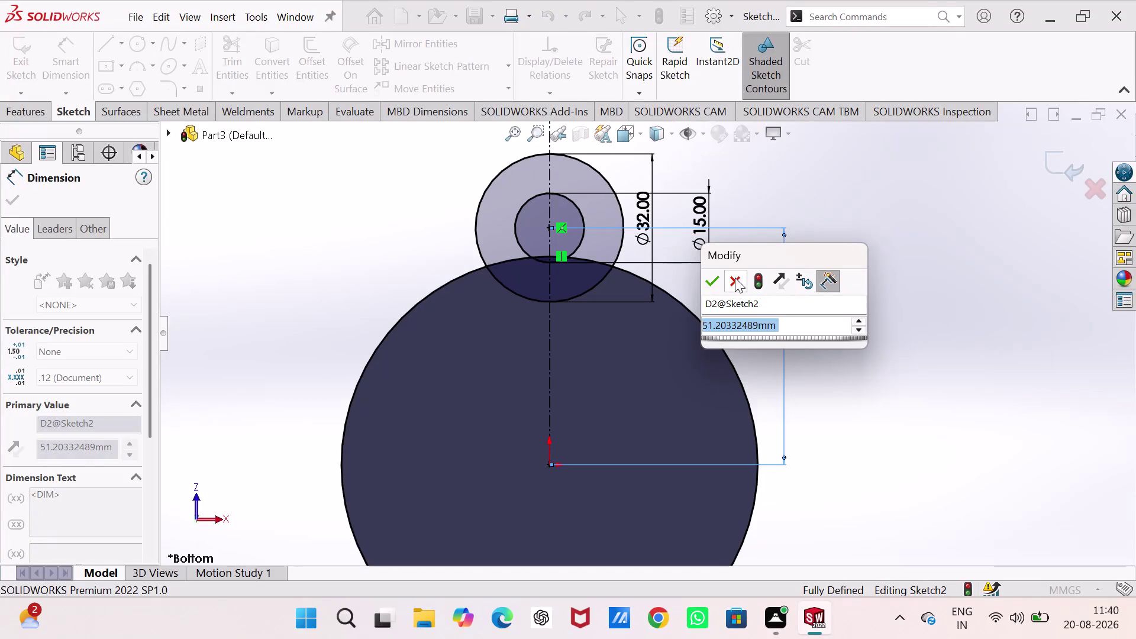
Dismiss the value prompt and delete the 51.20 mm centre-to-origin dimension.
click(735, 277)
click(782, 364)
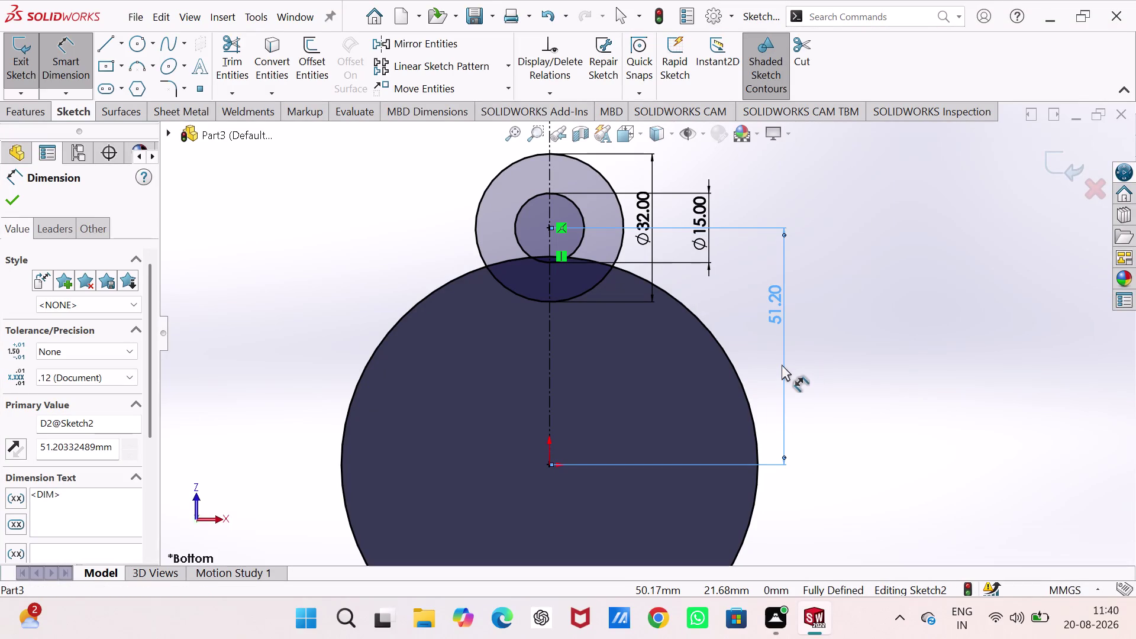
key(Delete)
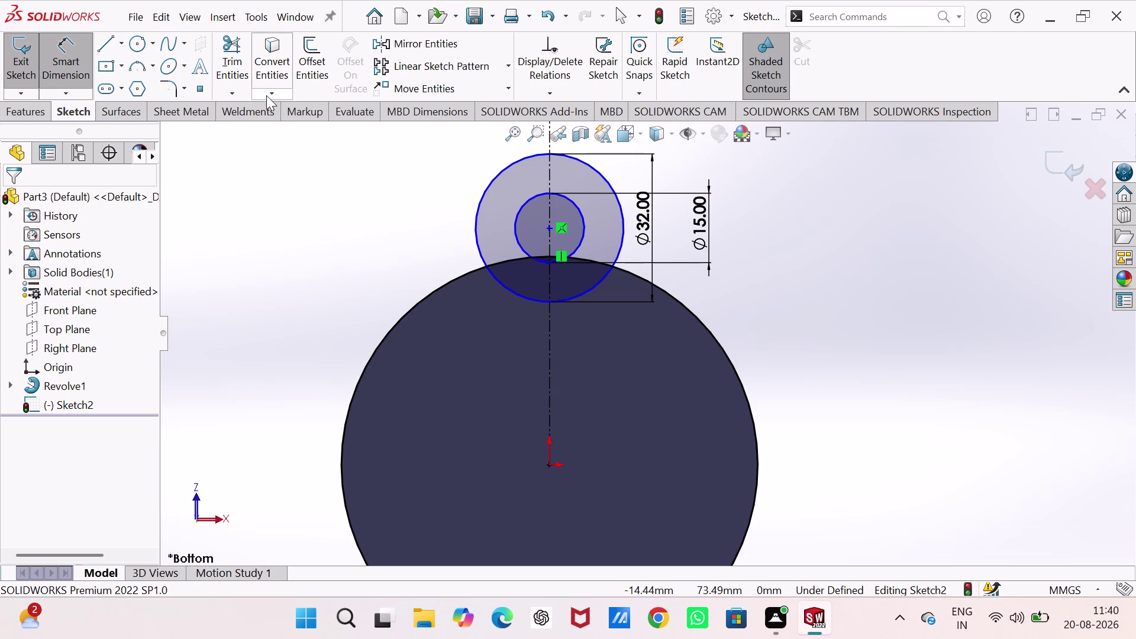
click(130, 41)
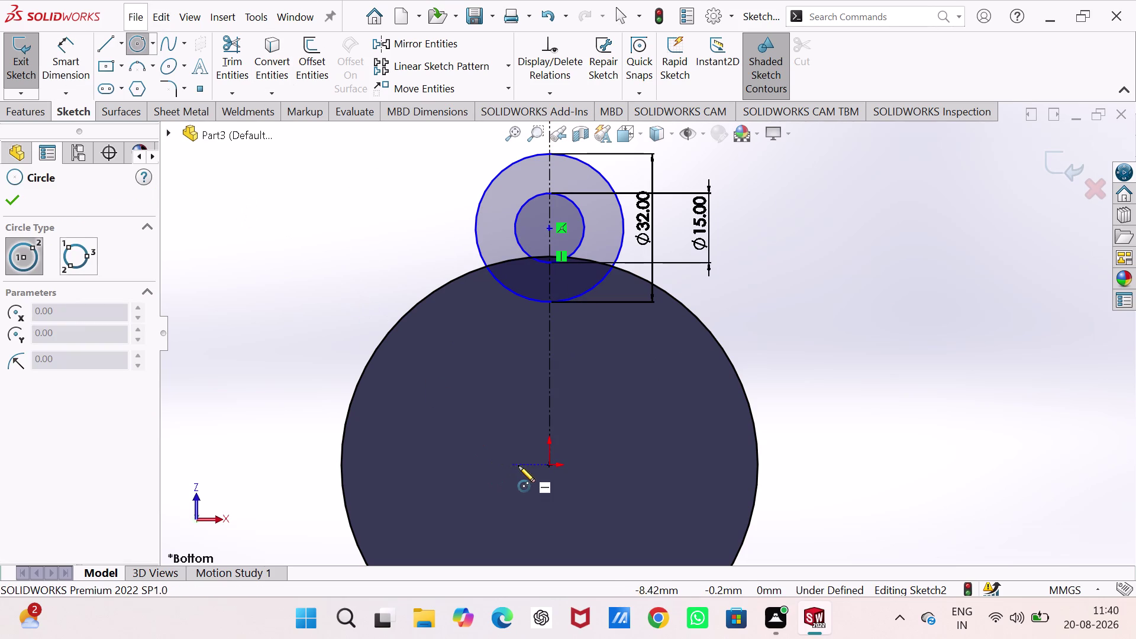
Draw a circle centred on the origin and dimension its diameter to 140.1 mm.
click(549, 464)
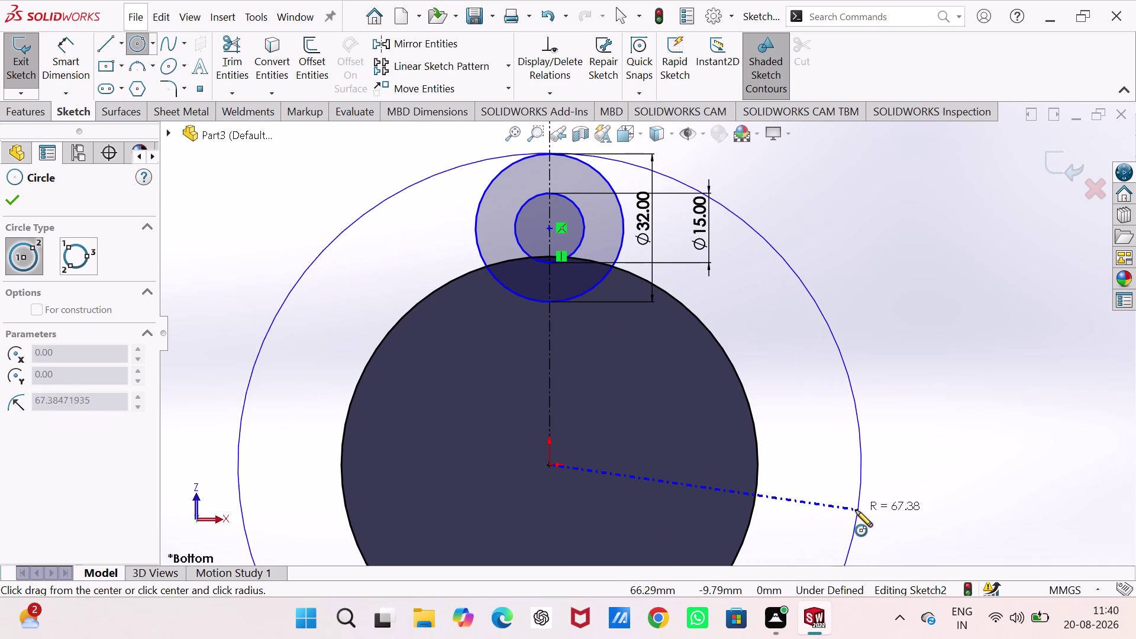
click(834, 489)
right_drag(875, 487, 867, 375)
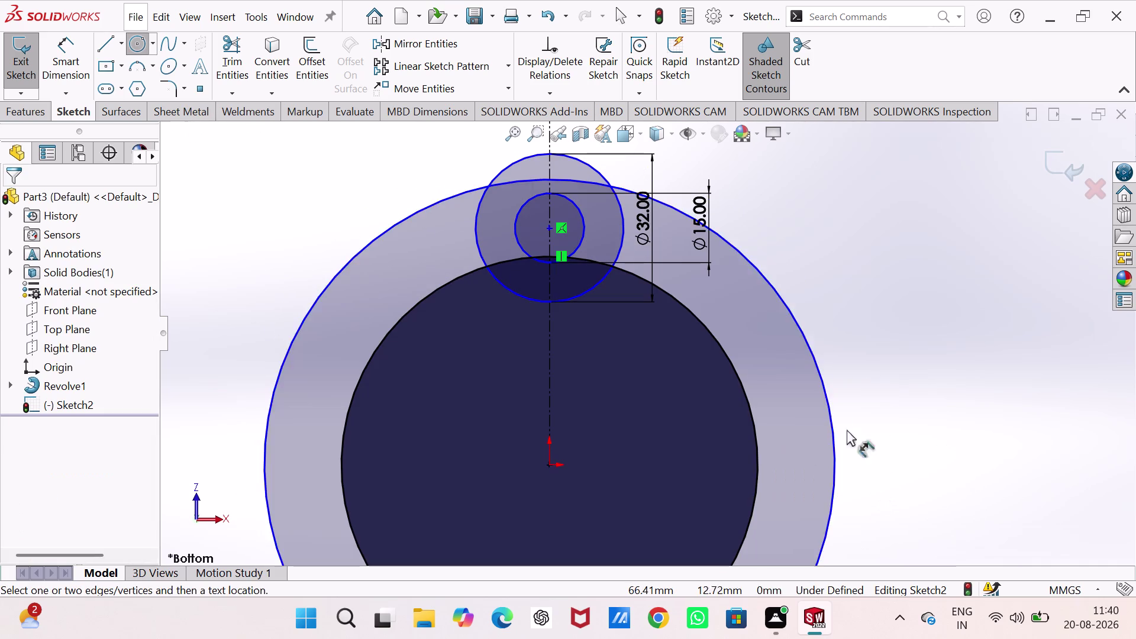
drag(836, 438, 841, 432)
click(895, 323)
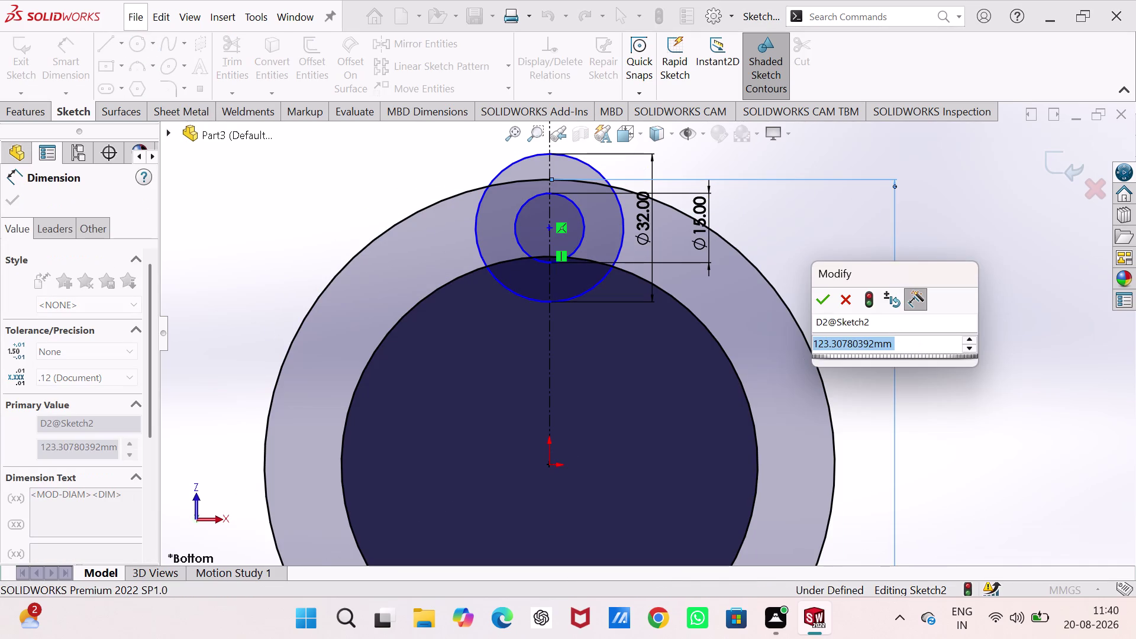
text(140)
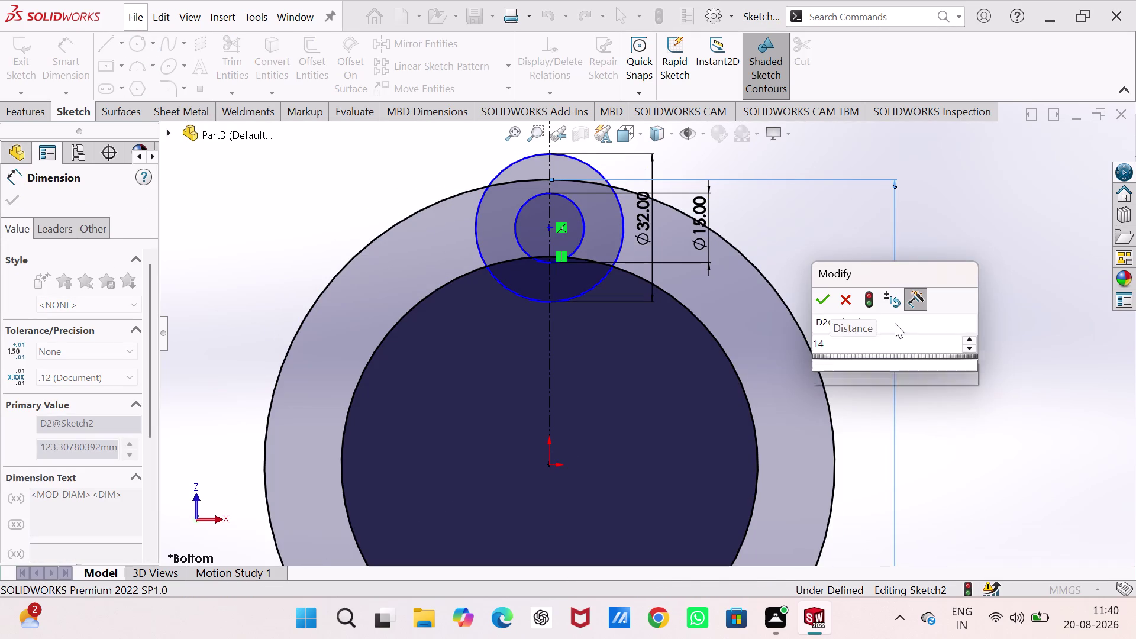
text(.1)
key(Return)
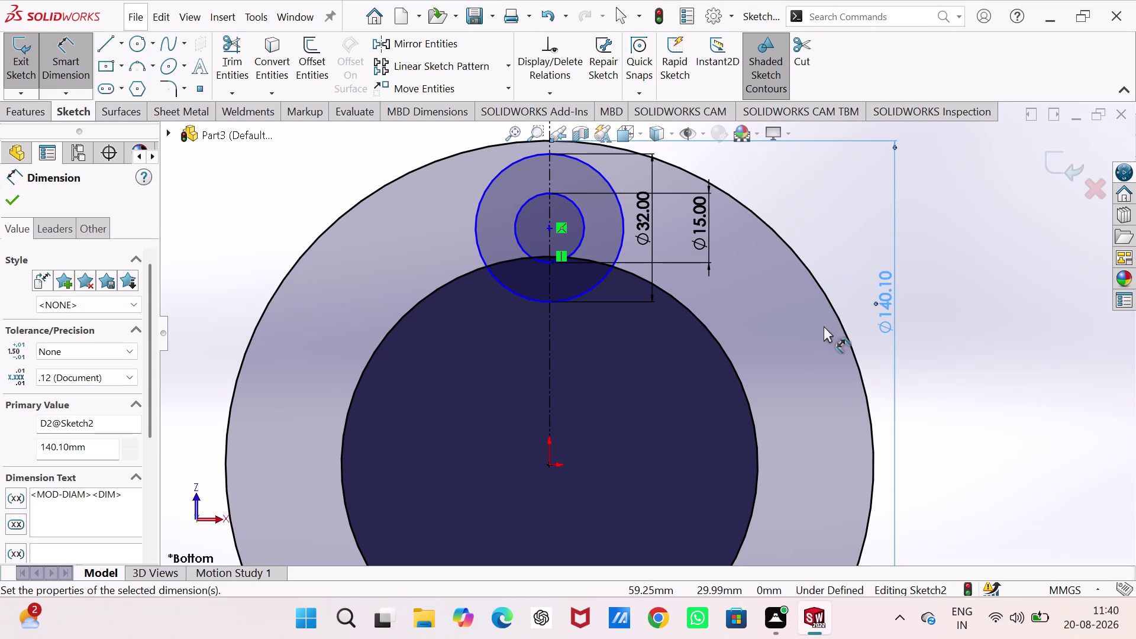
scroll(up, 3)
scroll(down, 3)
scroll(up, 3)
scroll(down, 3)
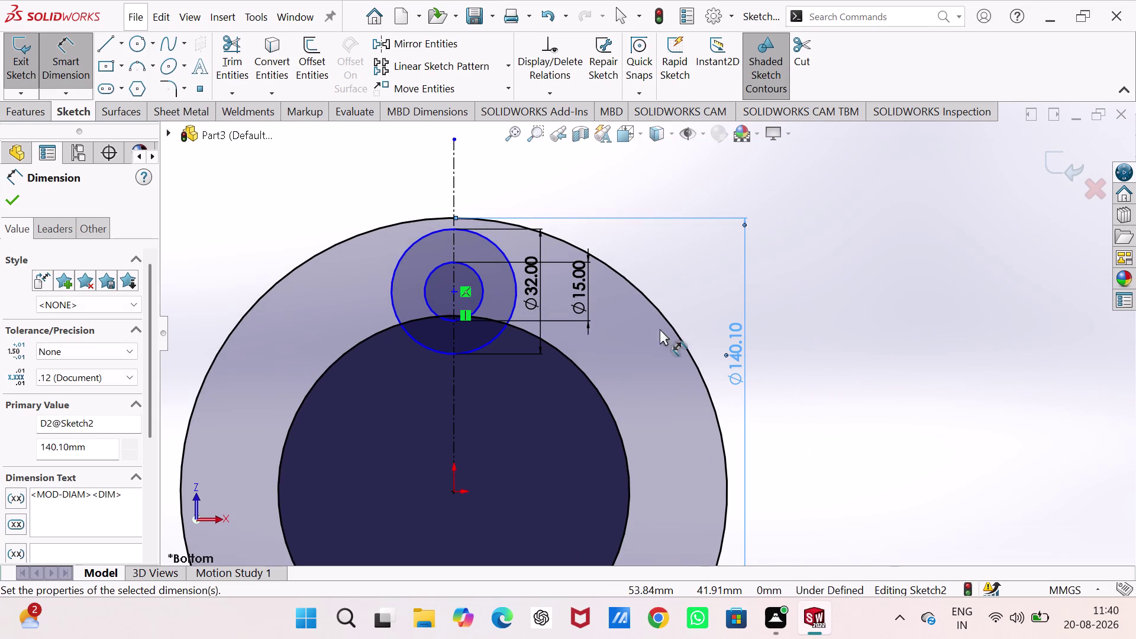
key(Escape)
key(Escape)
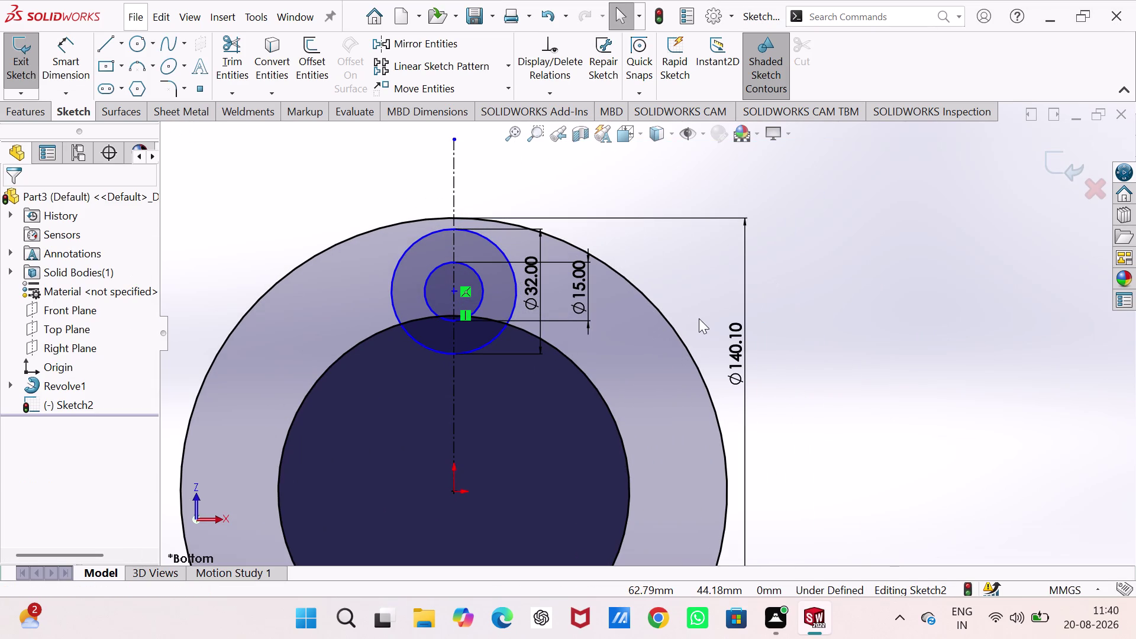
Make the large circle coincident with the small circles' centre point.
click(453, 290)
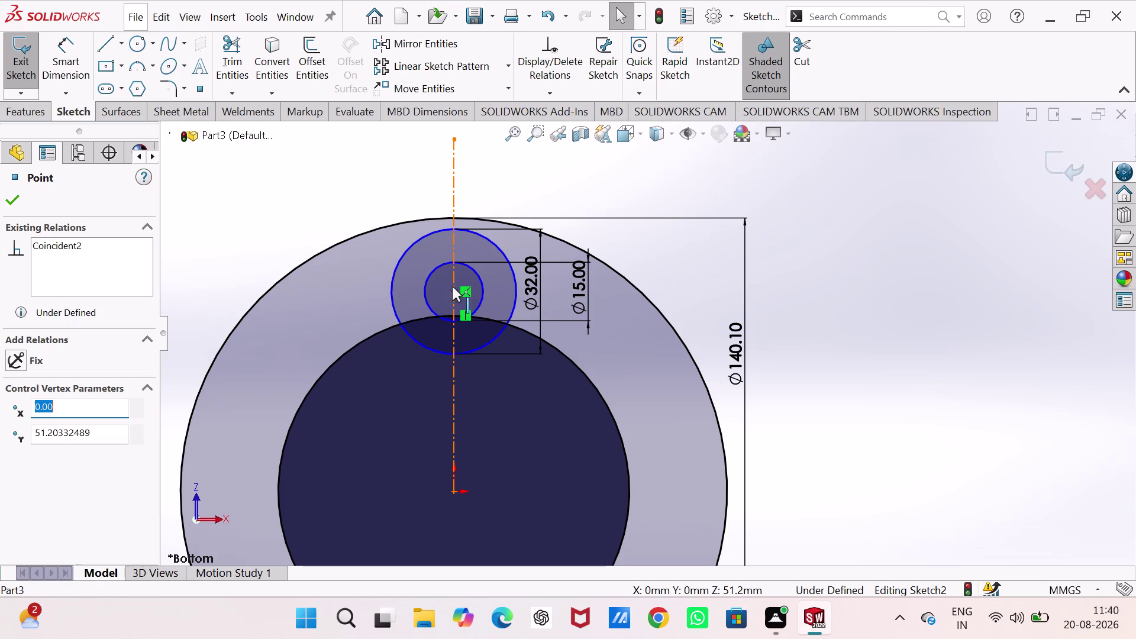
click(453, 216)
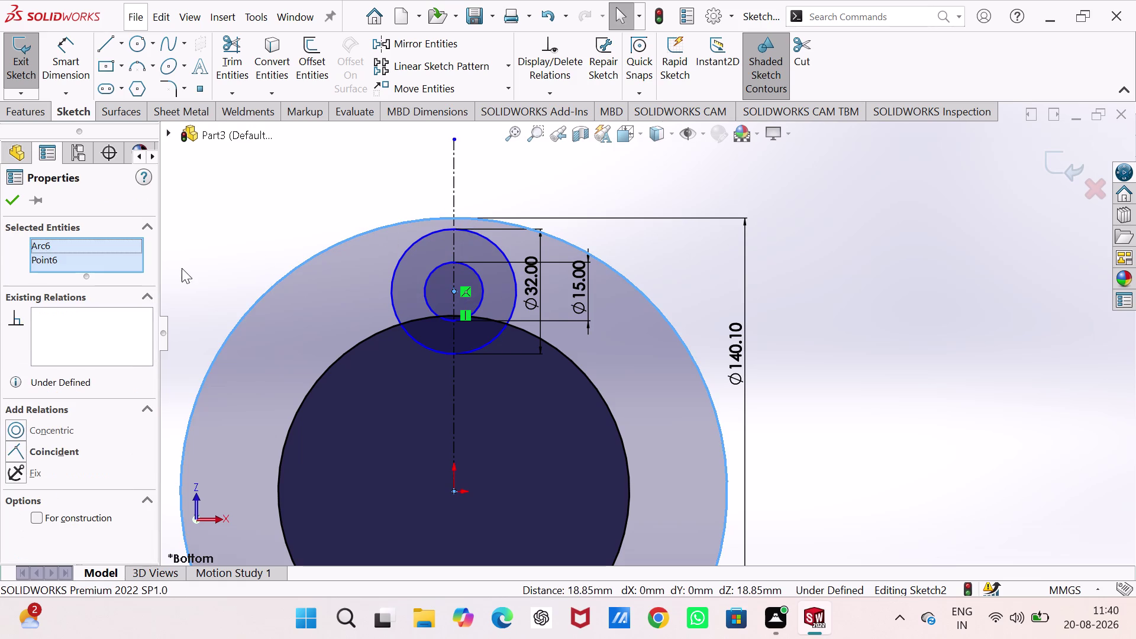
click(19, 446)
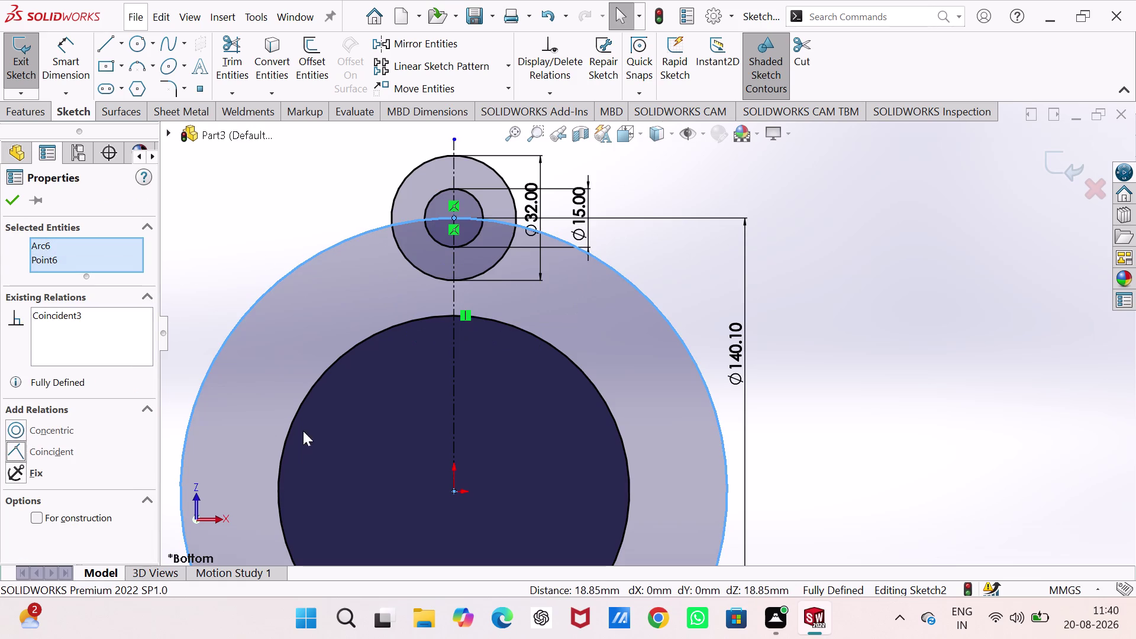
click(1111, 326)
Convert the 140.10 mm circle into construction geometry.
right_drag(943, 434, 925, 283)
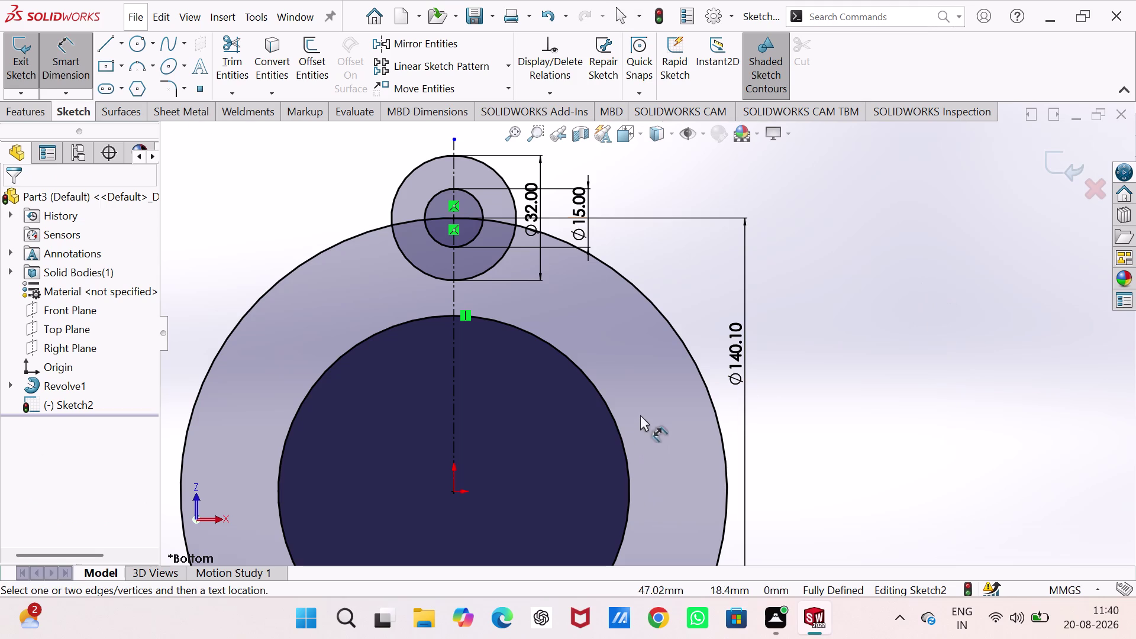
key(Escape)
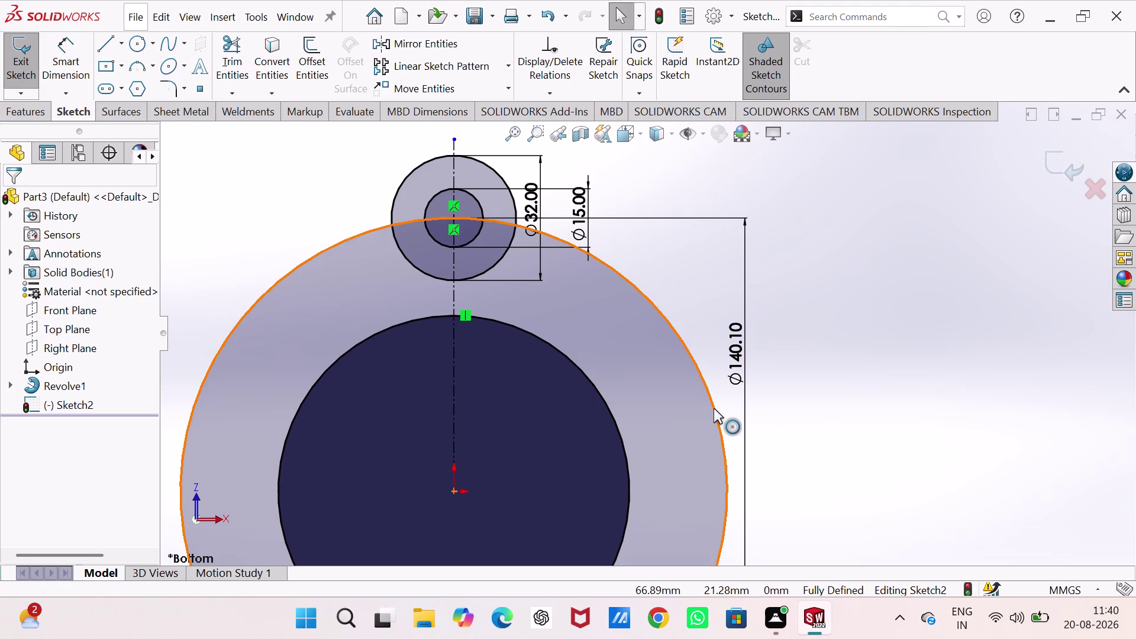
click(714, 409)
click(777, 372)
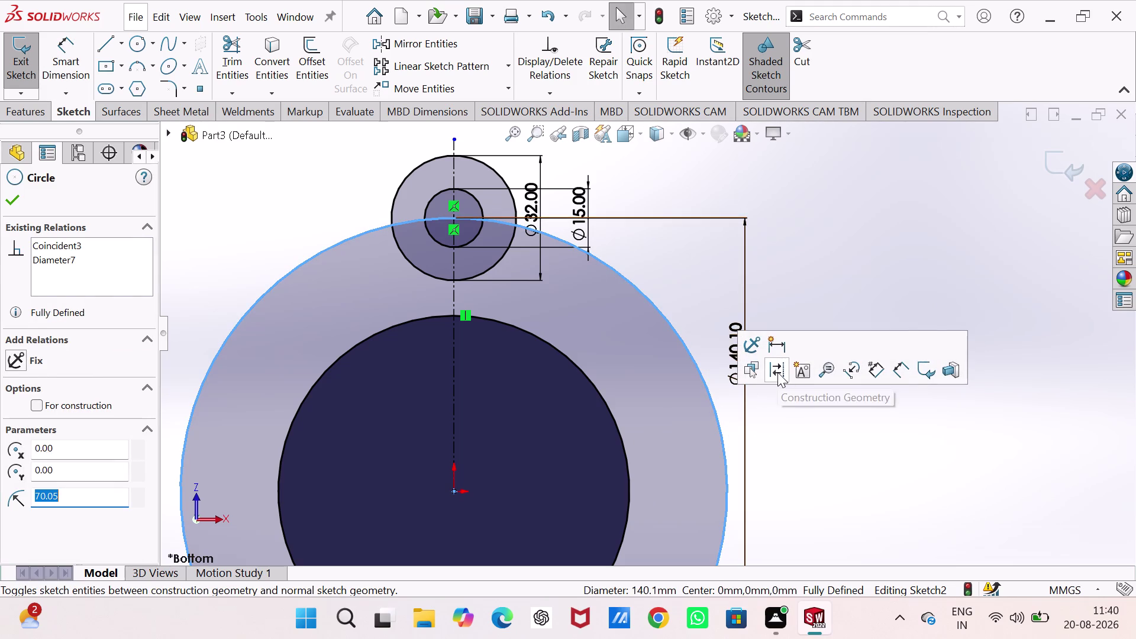
click(981, 398)
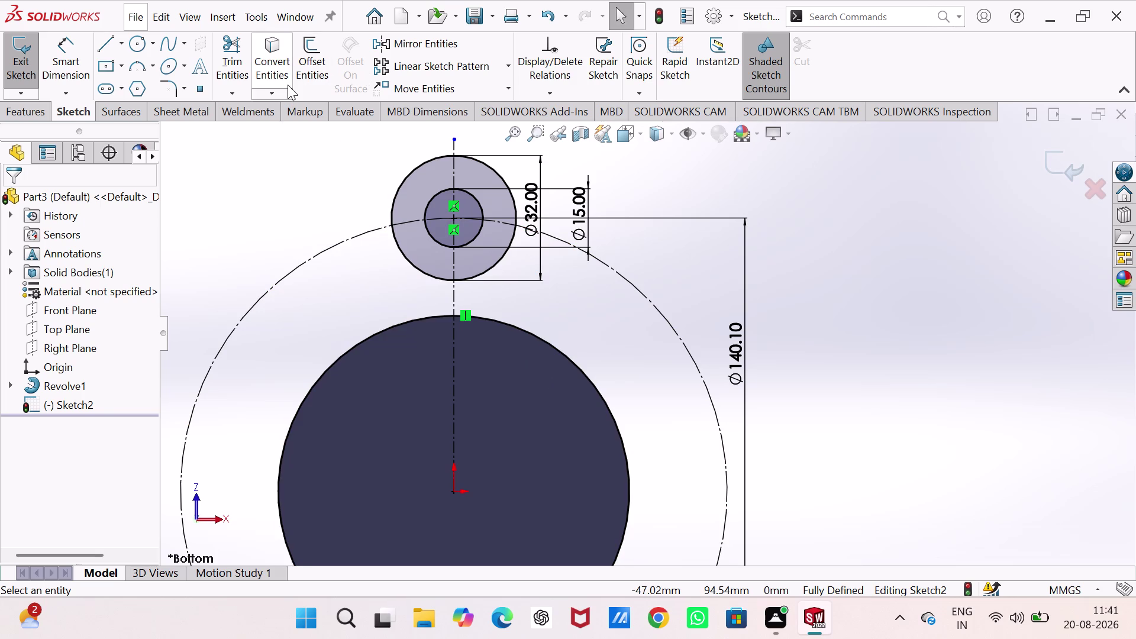
Try adding sketch fillets to the circle geometry.
click(170, 85)
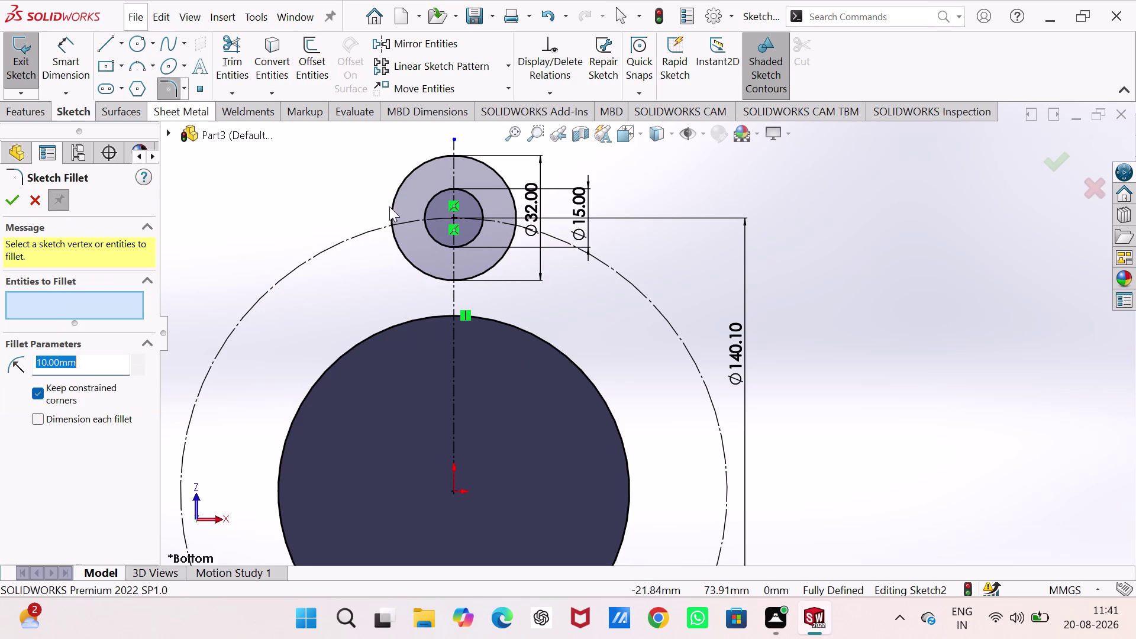
click(504, 256)
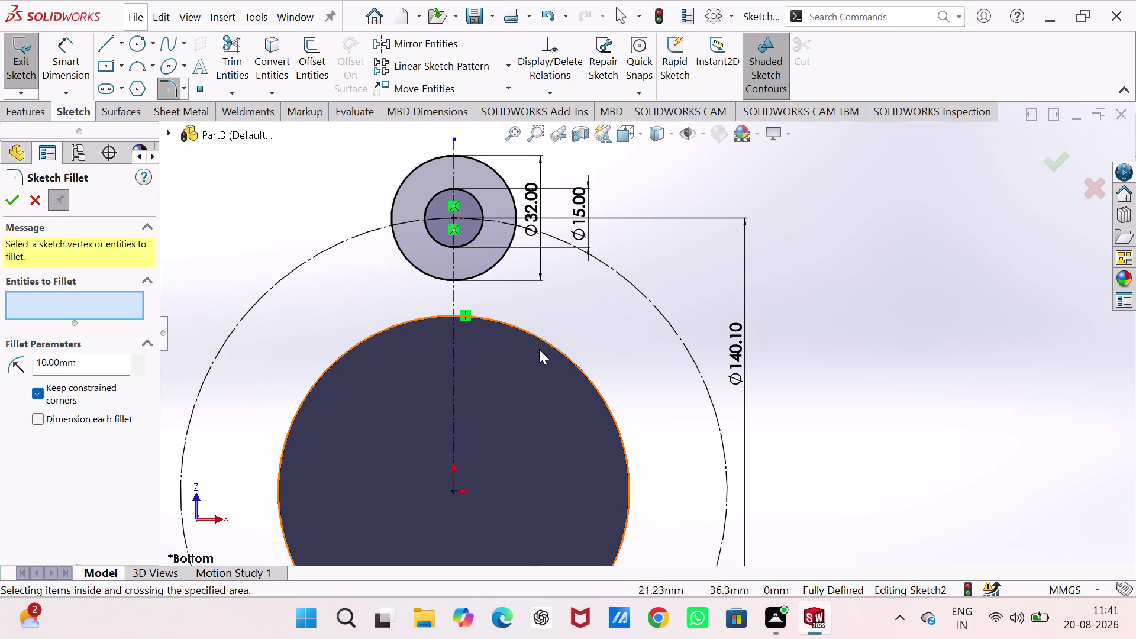
click(548, 345)
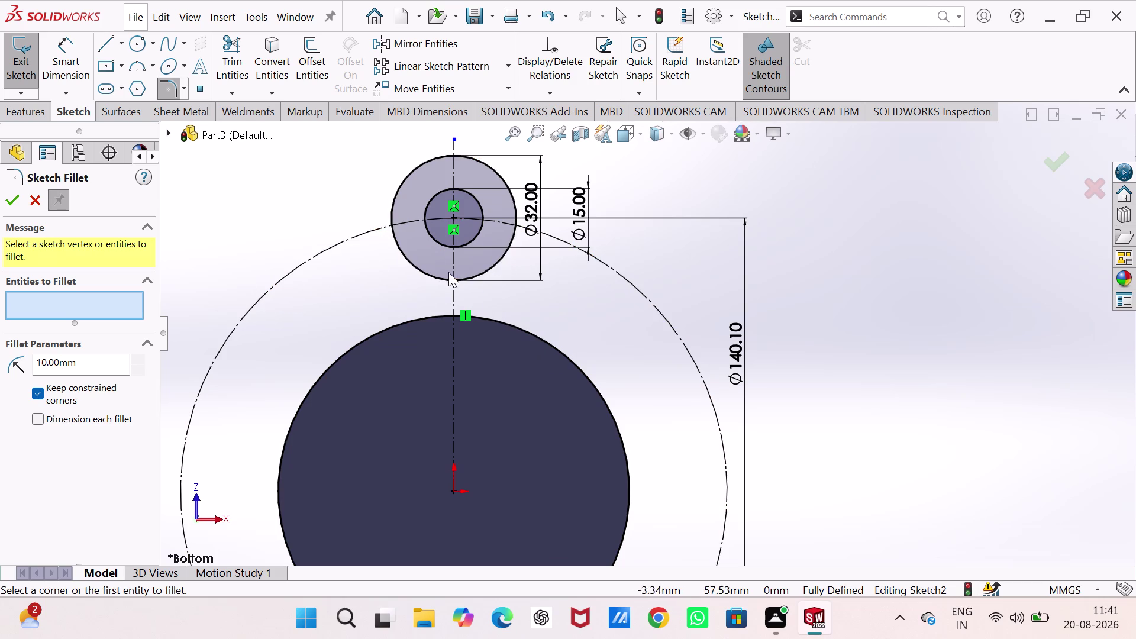
click(494, 267)
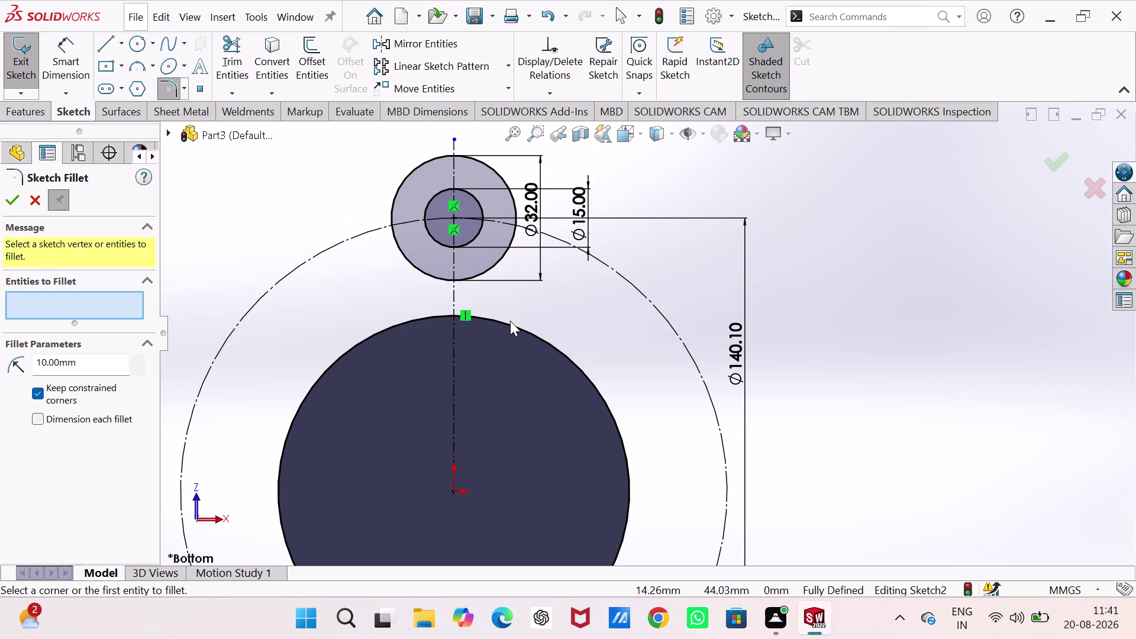
click(515, 328)
click(569, 317)
click(402, 327)
click(352, 293)
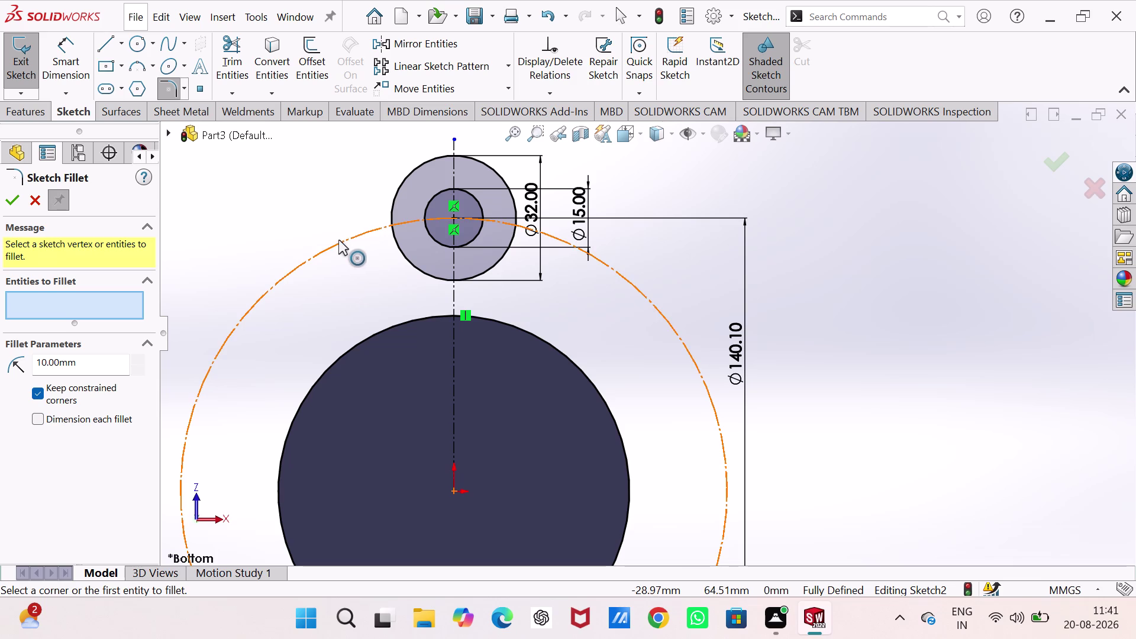
Try trimming, then pick the cylinder's 90 mm circular edge for Convert Entities.
click(229, 42)
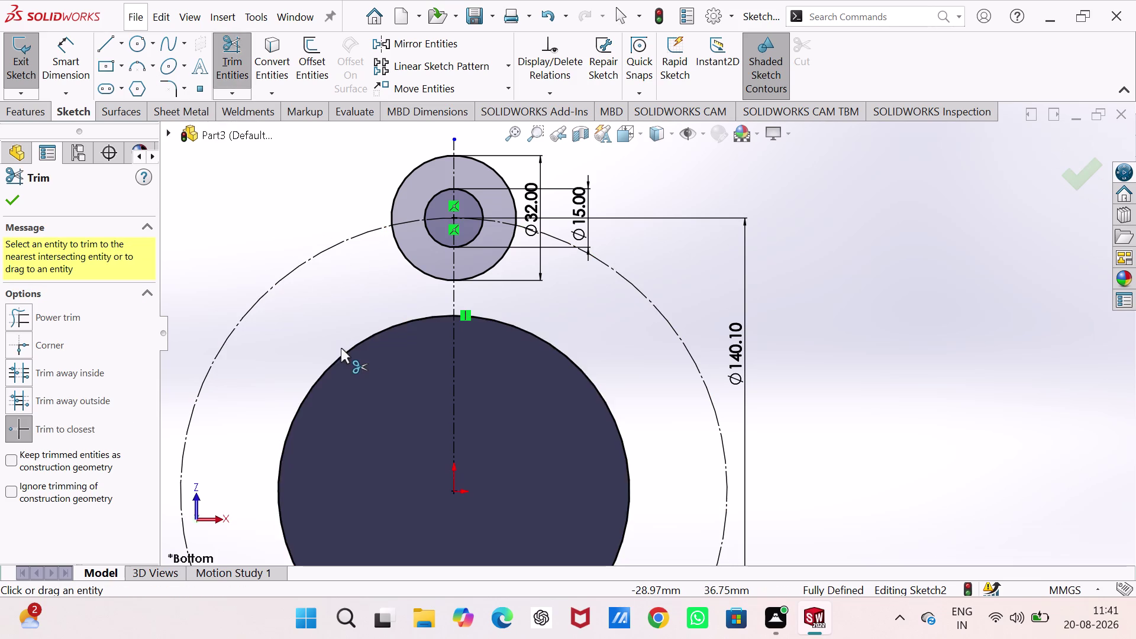
click(348, 352)
click(318, 323)
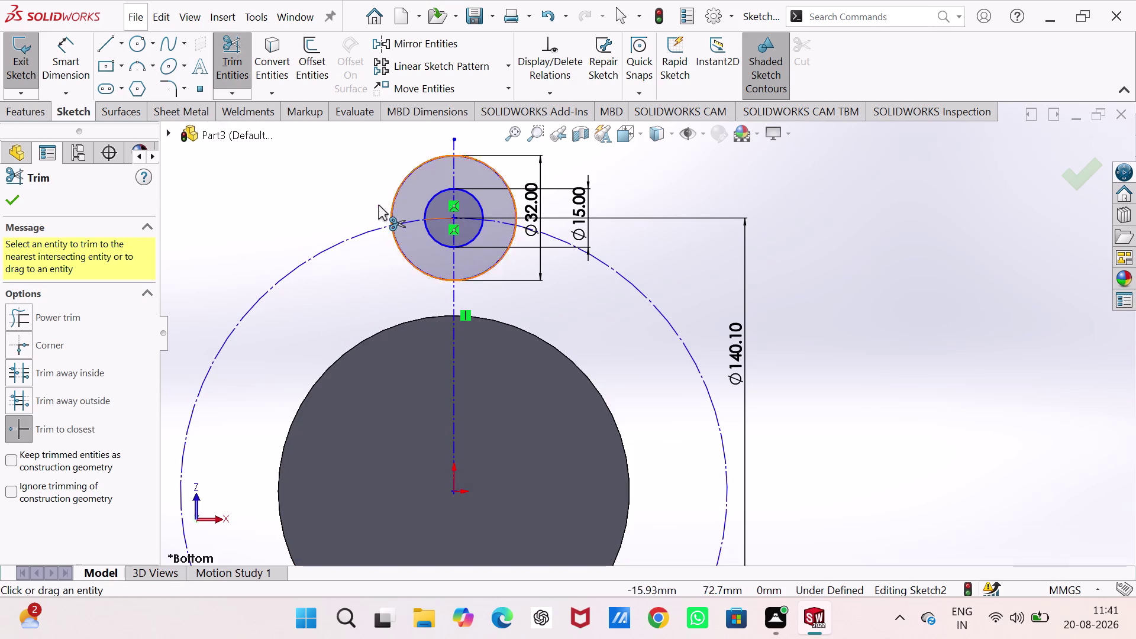
click(277, 58)
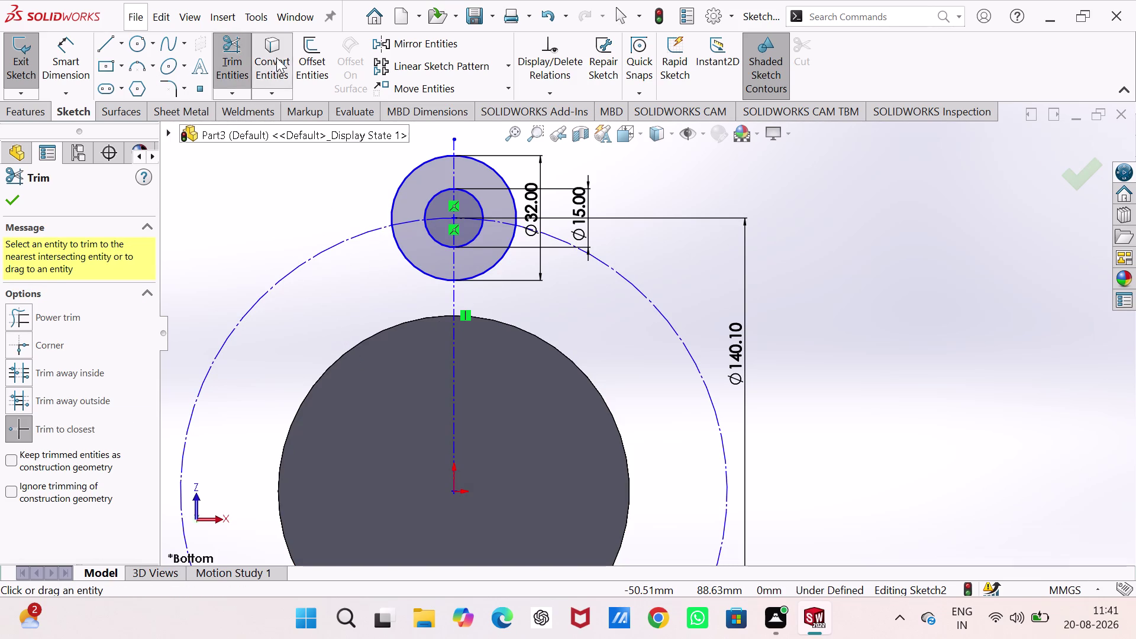
click(380, 335)
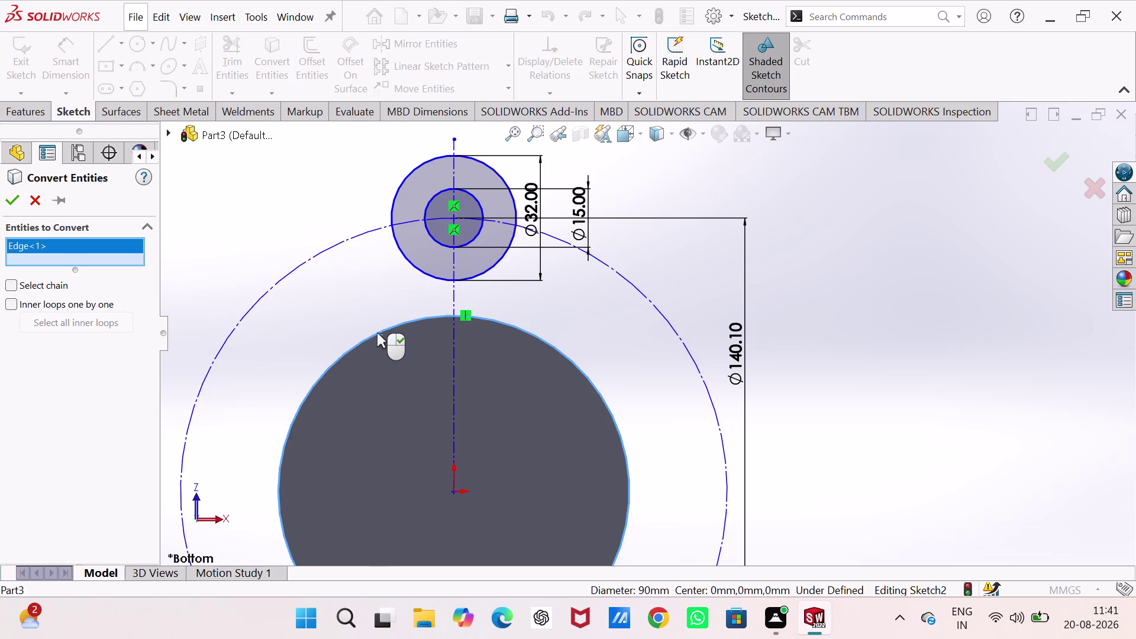
Accept the converted 90 mm edge into Sketch2 and undo two stray changes.
click(326, 302)
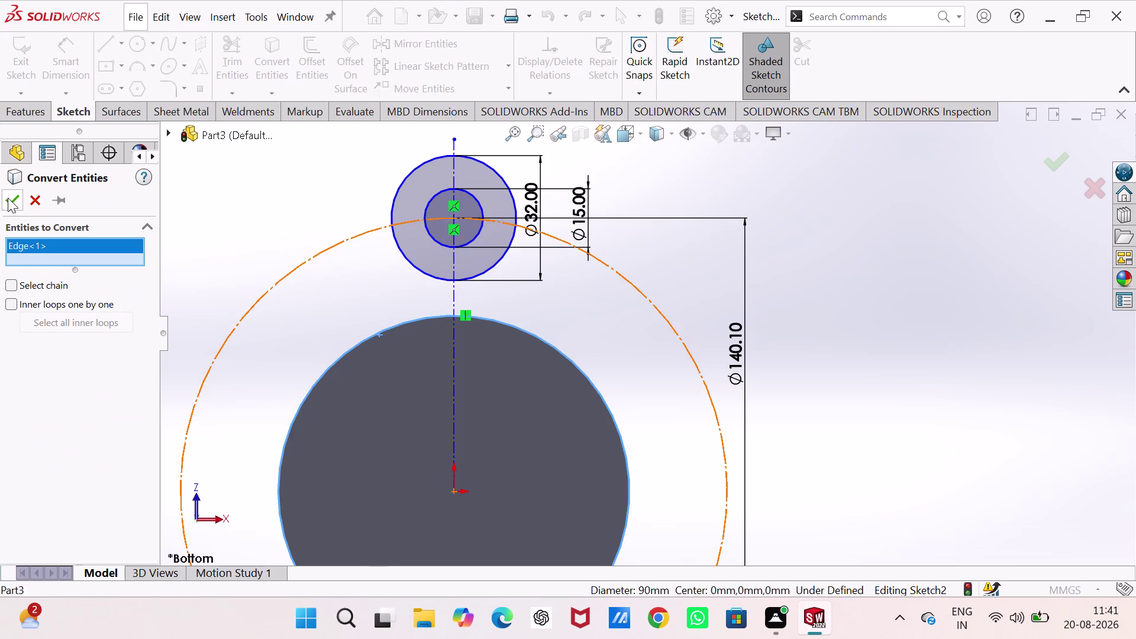
click(9, 197)
click(316, 306)
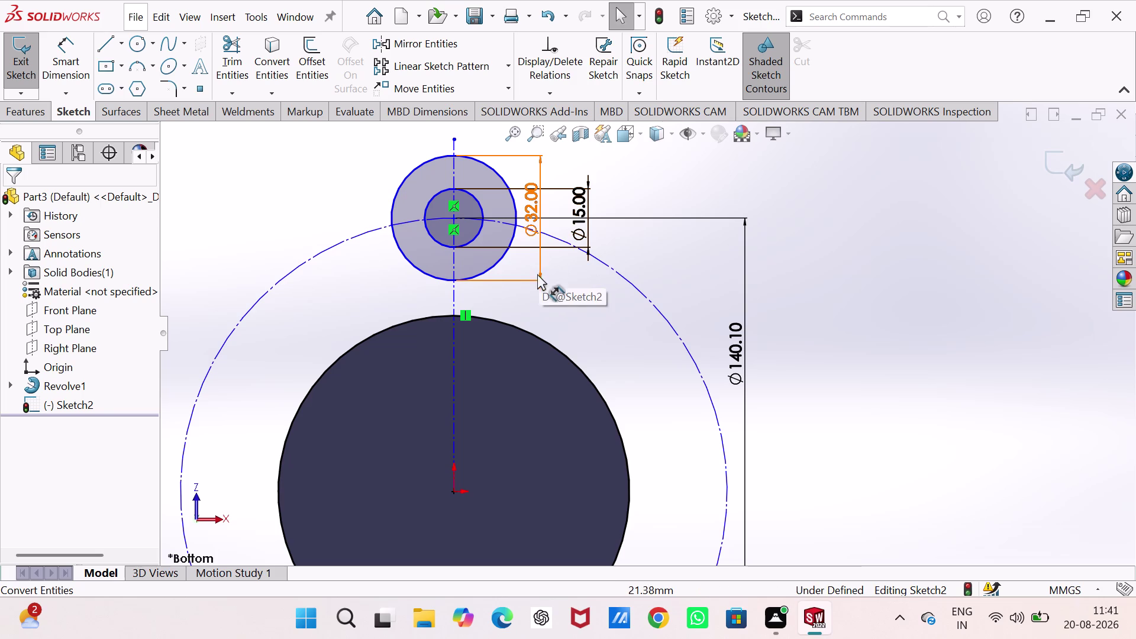
key(ctrl+z)
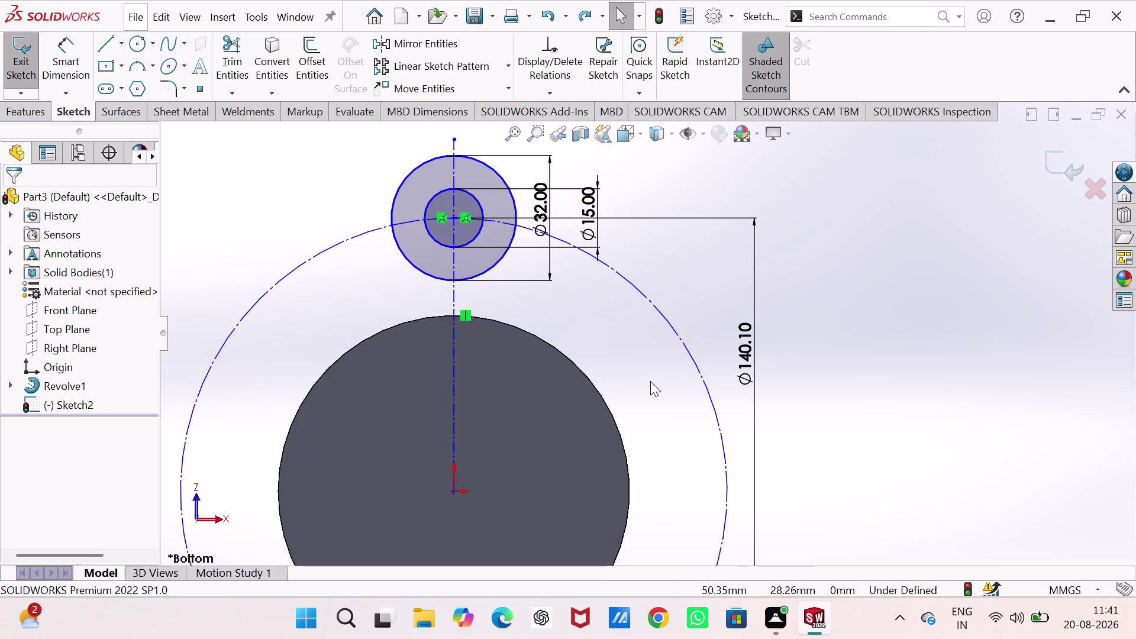
key(ctrl+z)
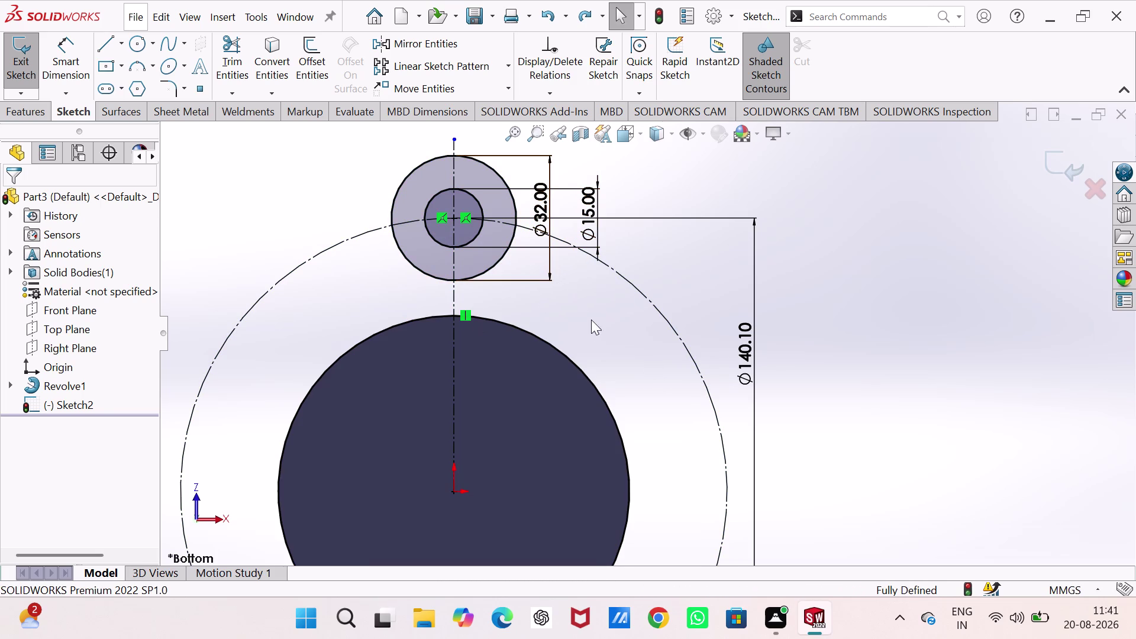
click(596, 327)
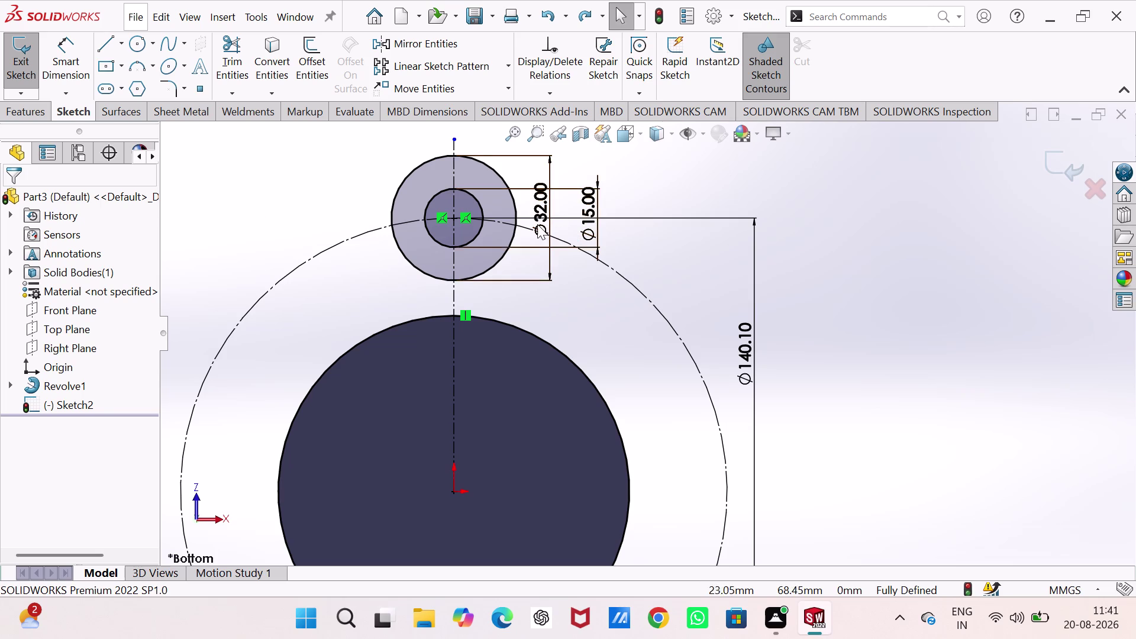
click(133, 67)
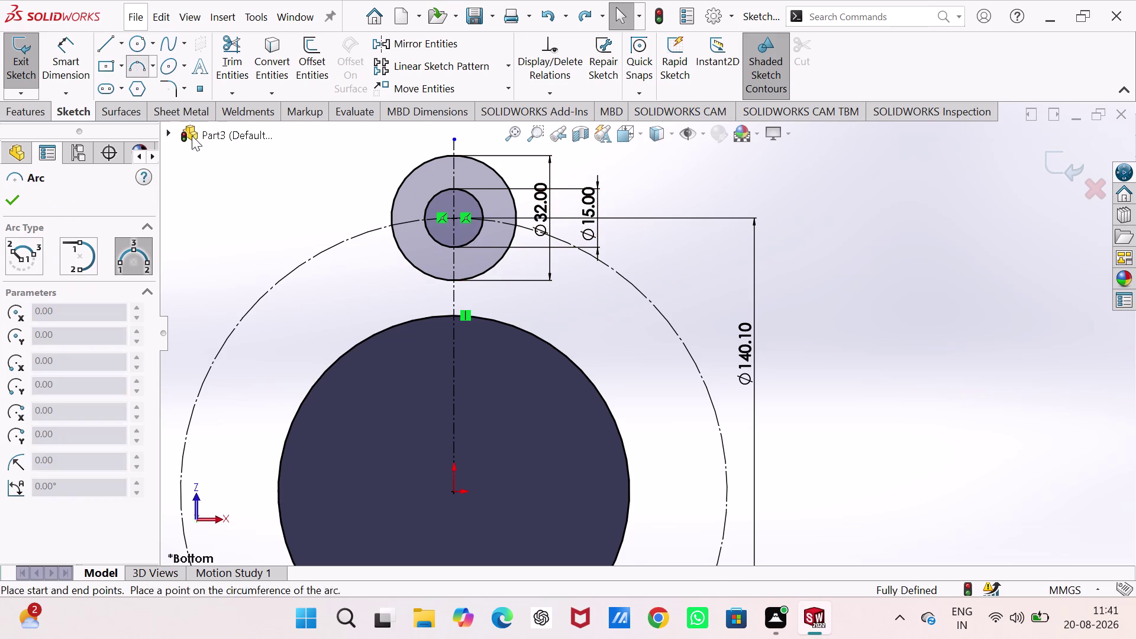
Draw the left three-point arc, tangent to both the boss and large circles.
click(342, 356)
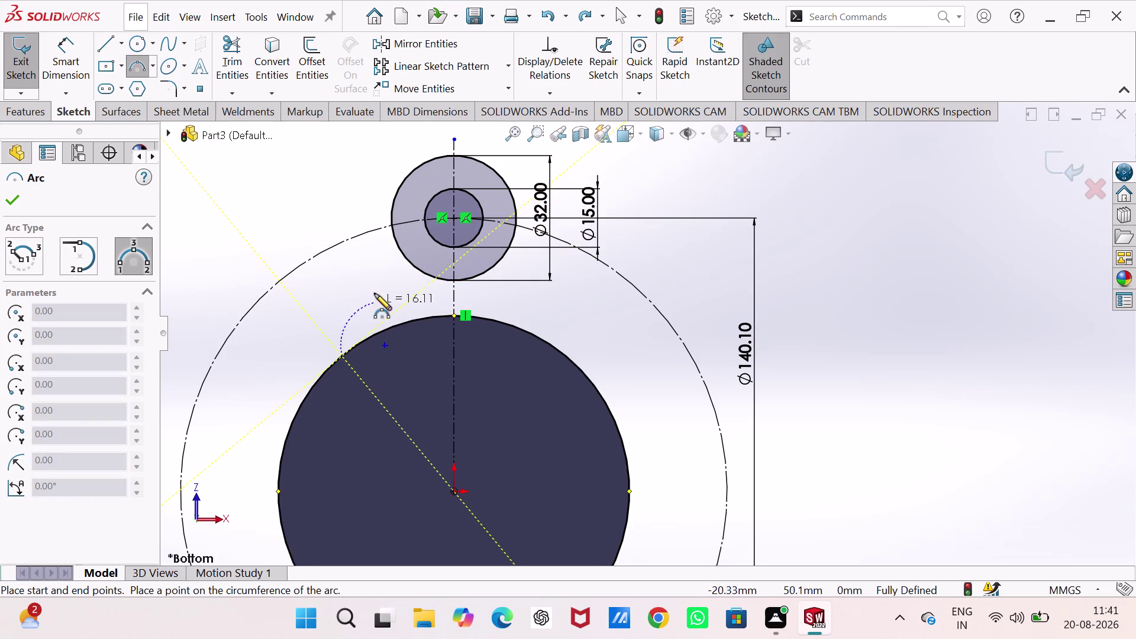
click(397, 244)
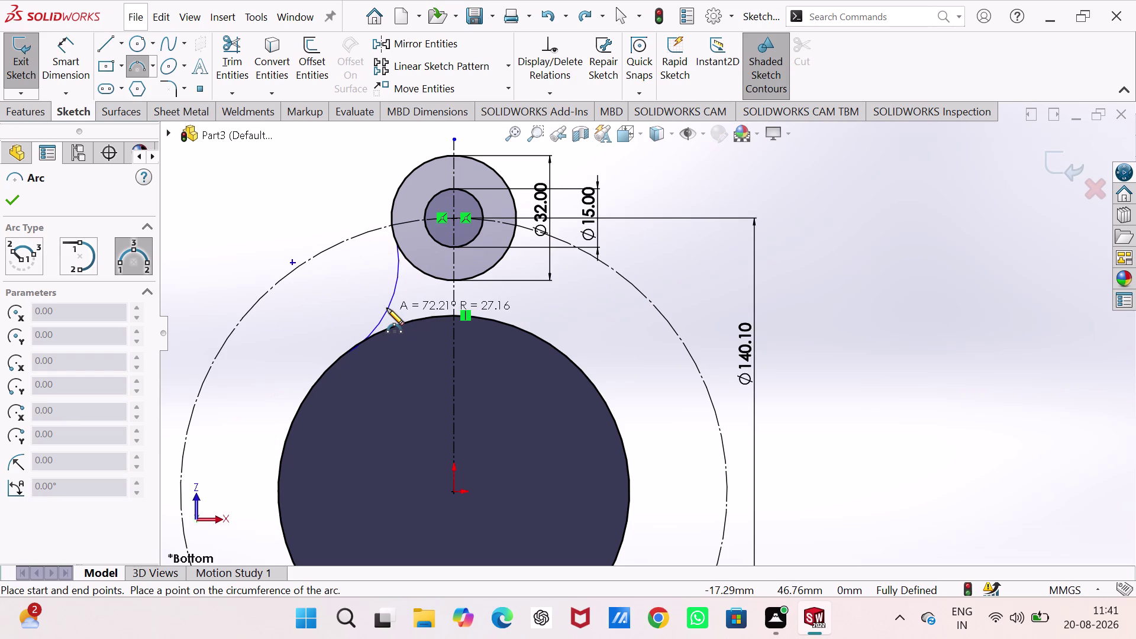
click(388, 308)
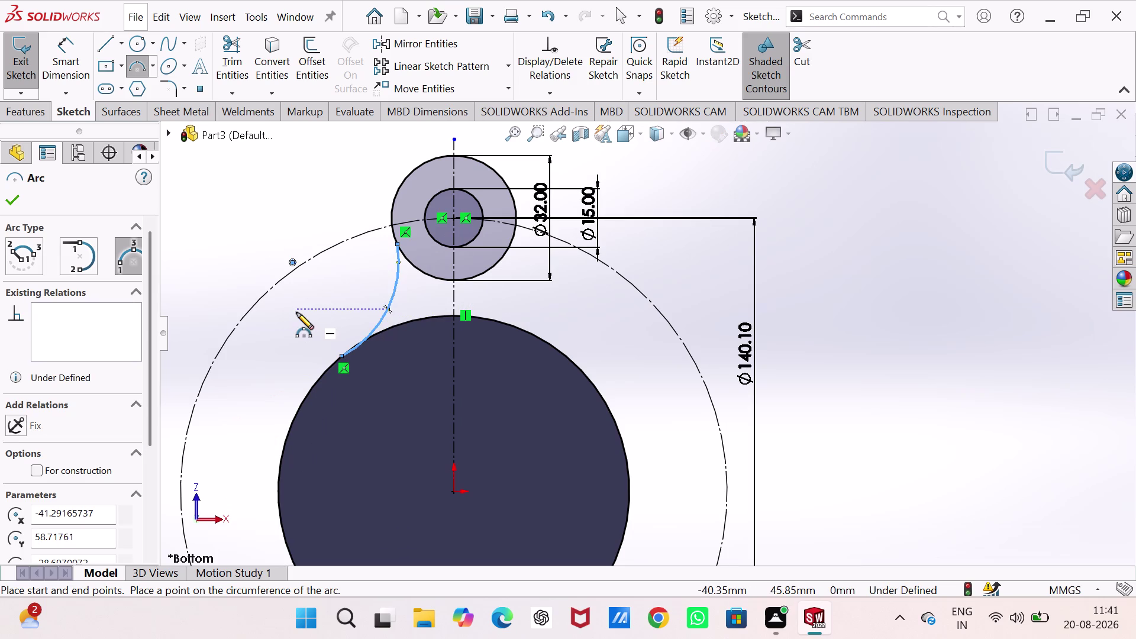
key(Escape)
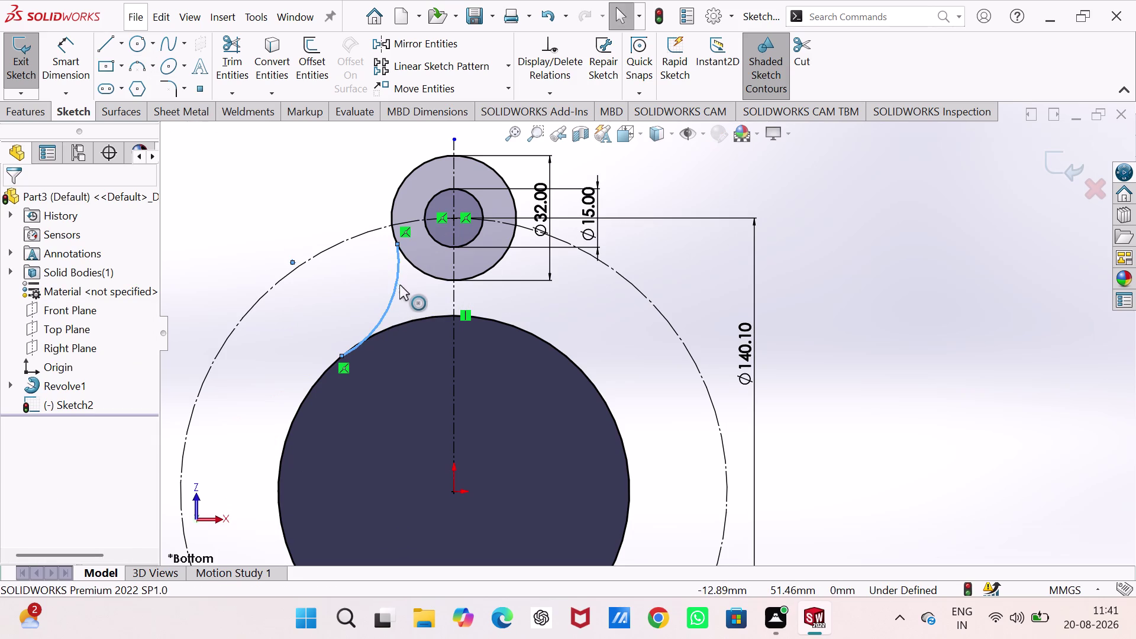
click(397, 281)
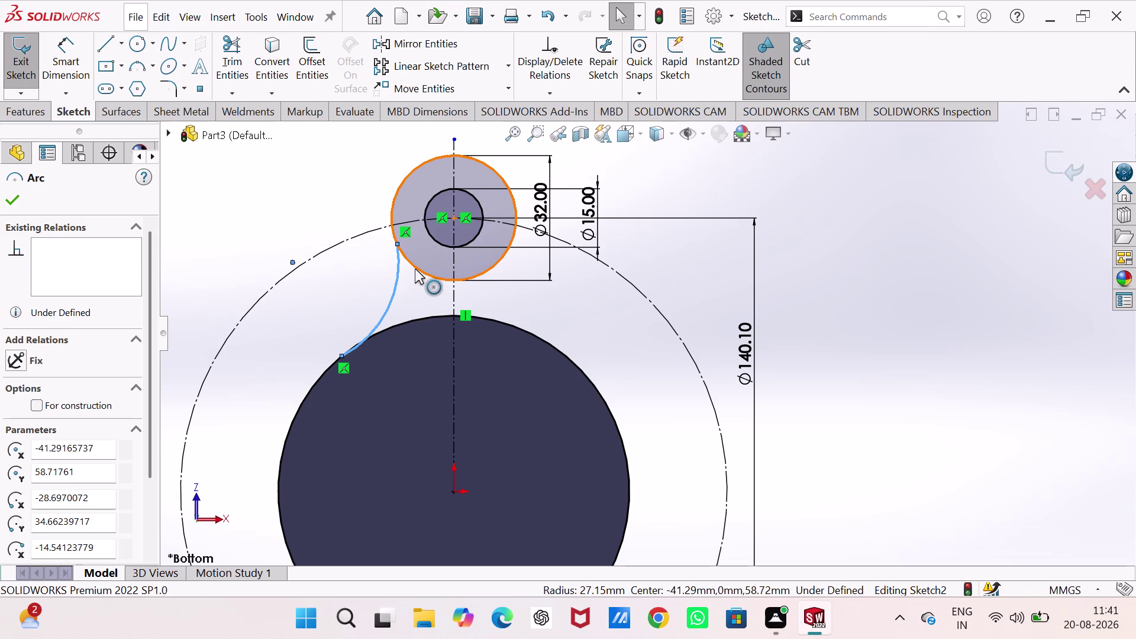
click(415, 269)
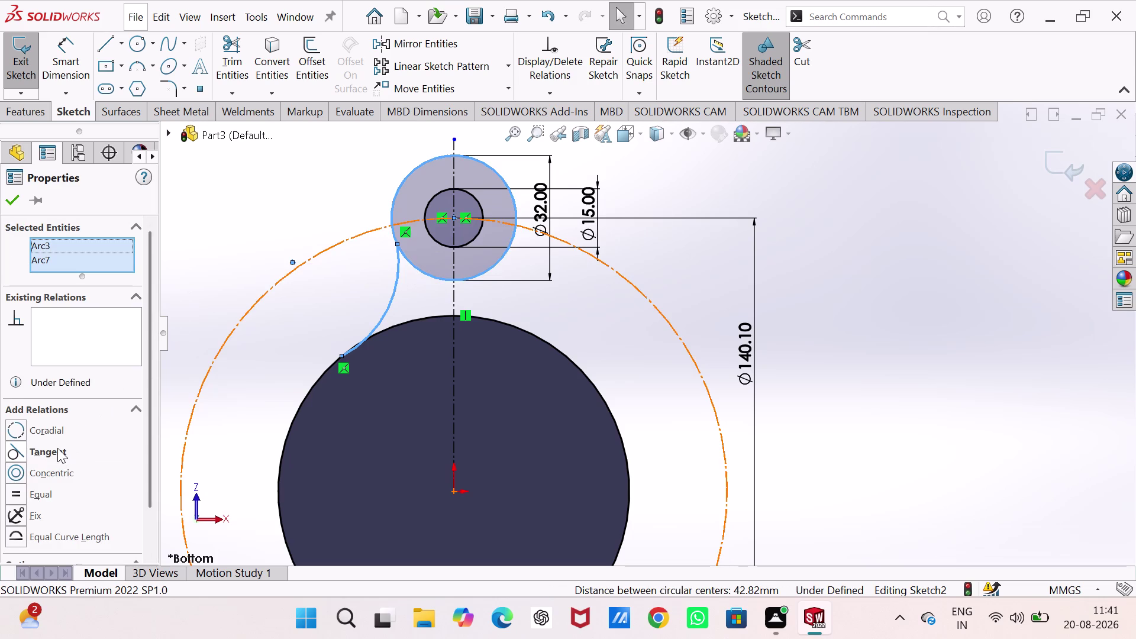
click(58, 448)
click(269, 350)
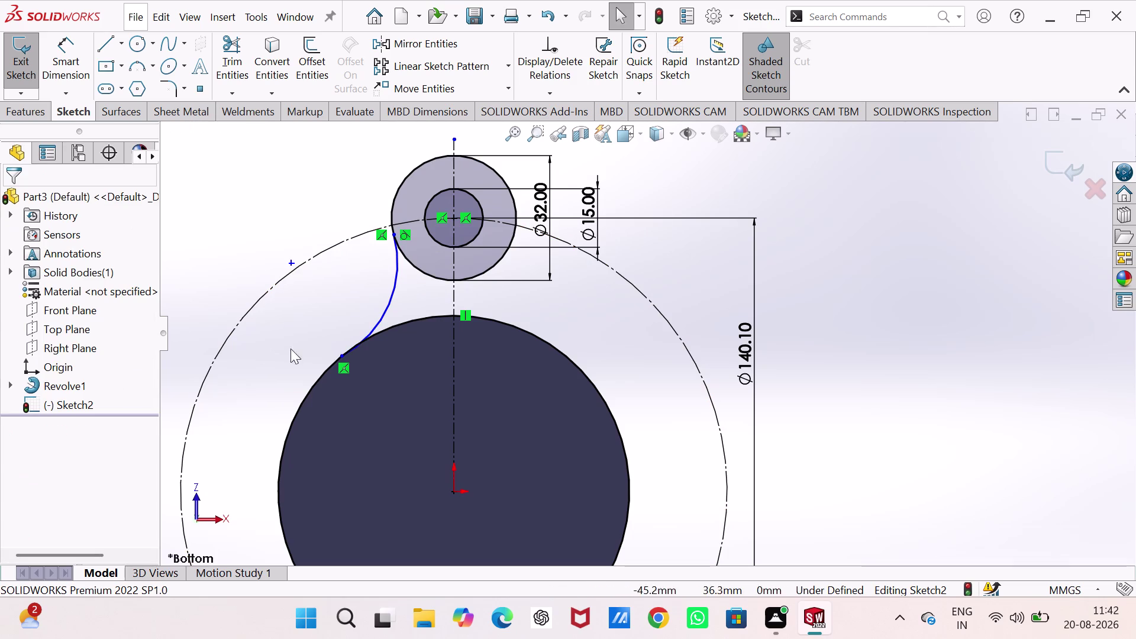
click(376, 322)
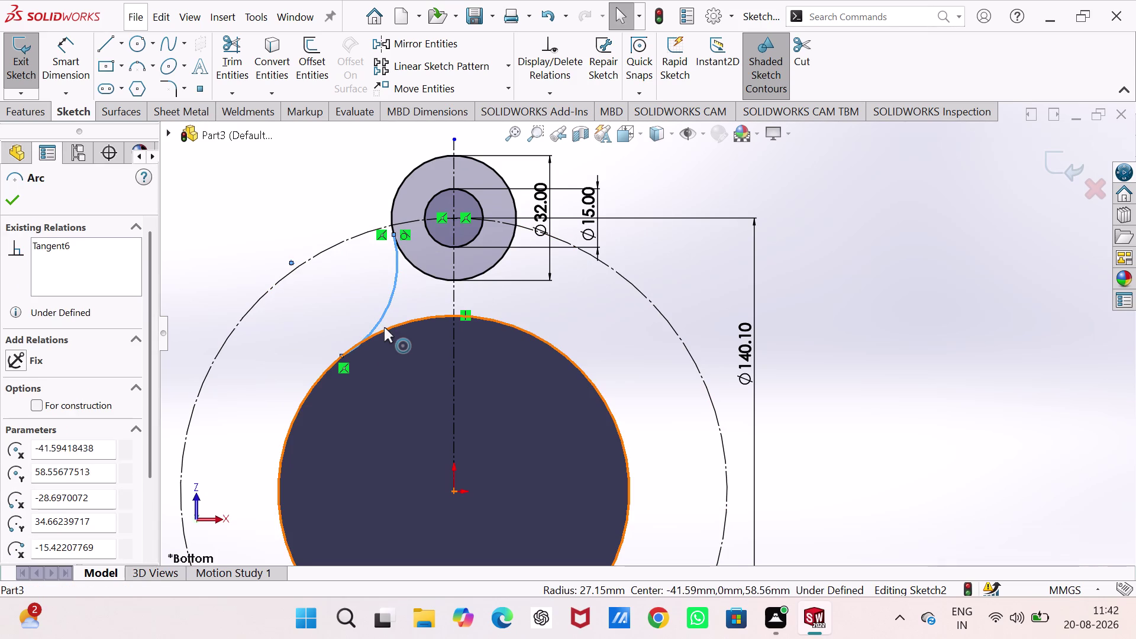
click(384, 327)
click(25, 451)
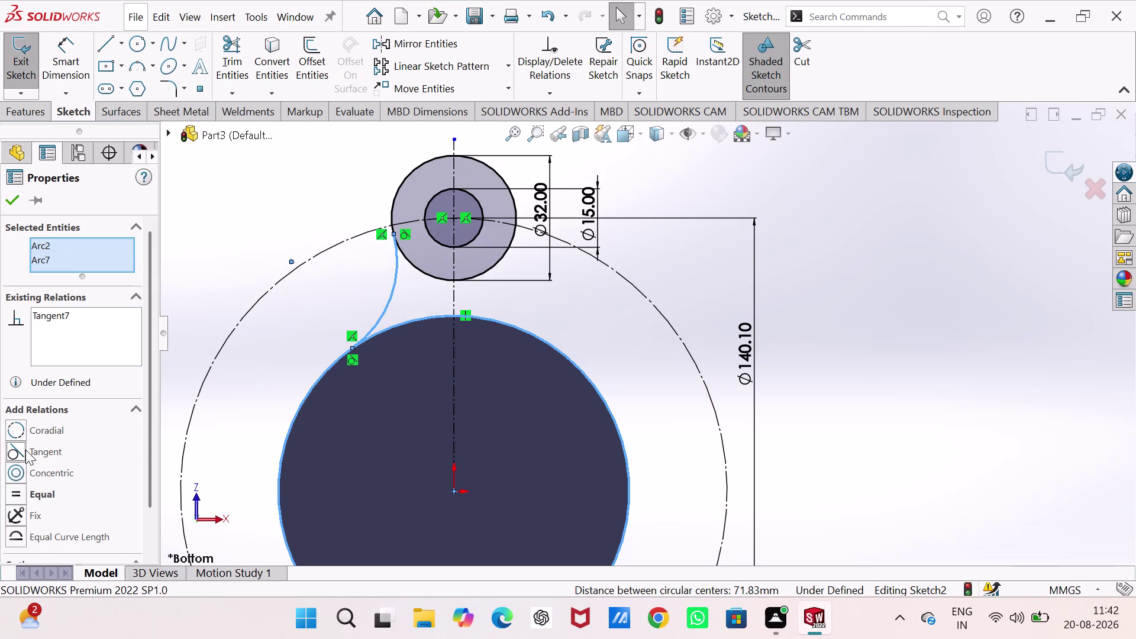
click(230, 236)
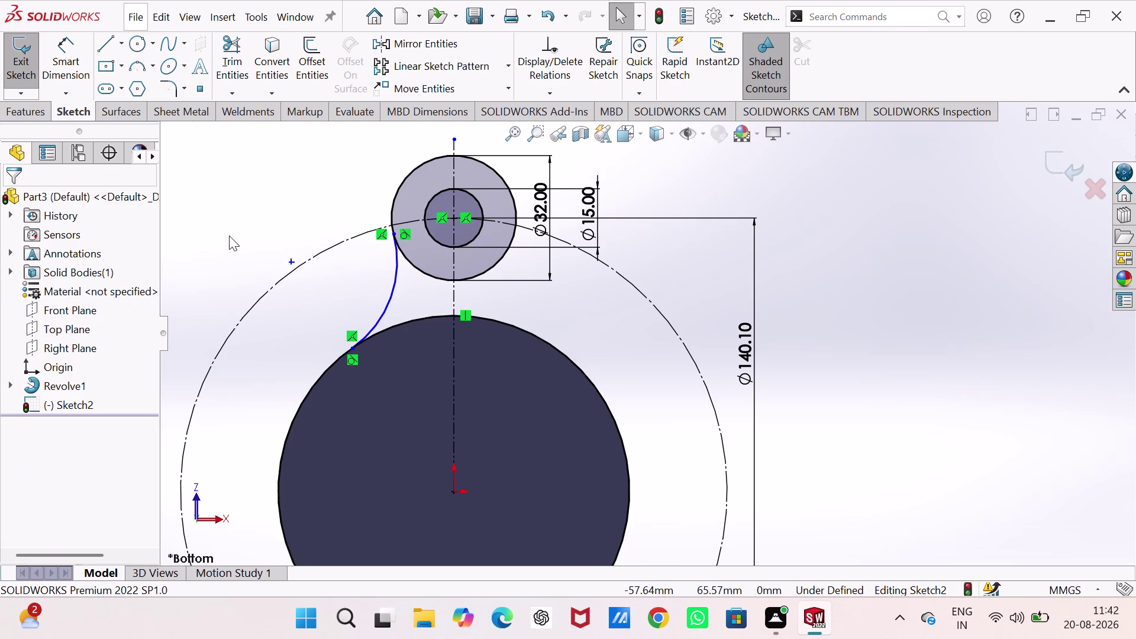
Dimension the left arc to radius 20 mm.
right_drag(222, 257, 230, 210)
click(387, 307)
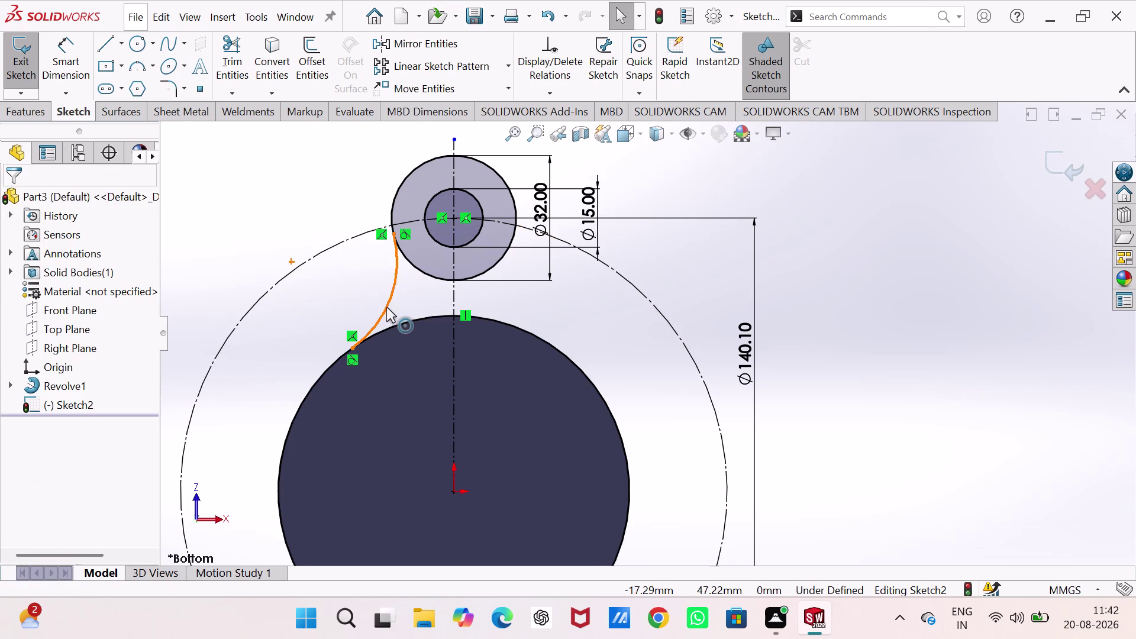
right_drag(215, 294, 227, 226)
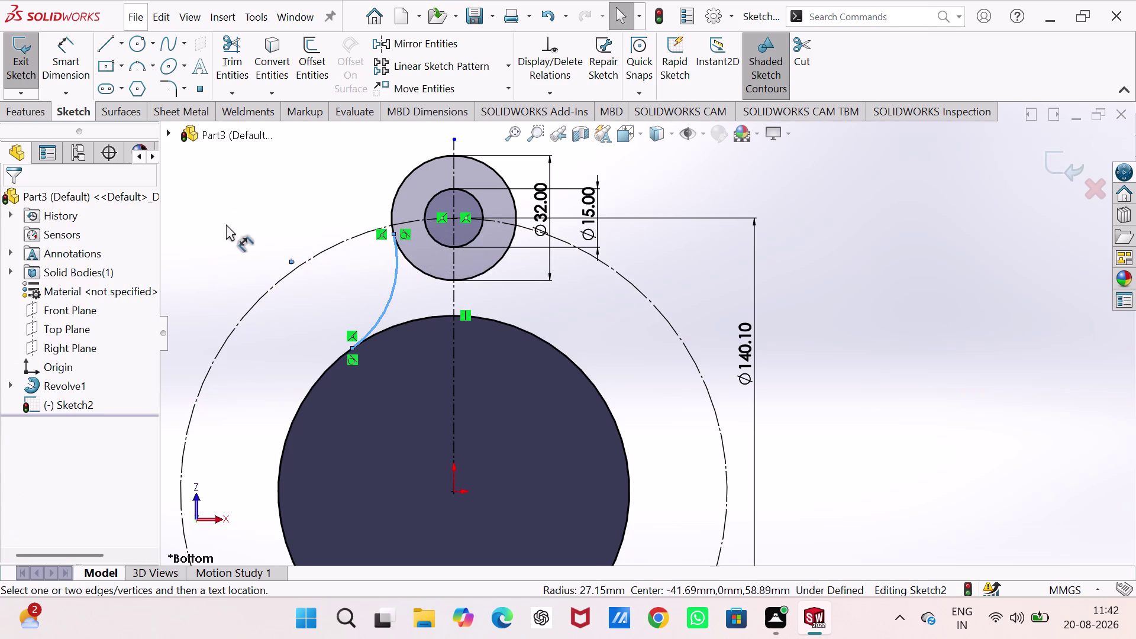
right_drag(226, 226, 227, 208)
click(391, 294)
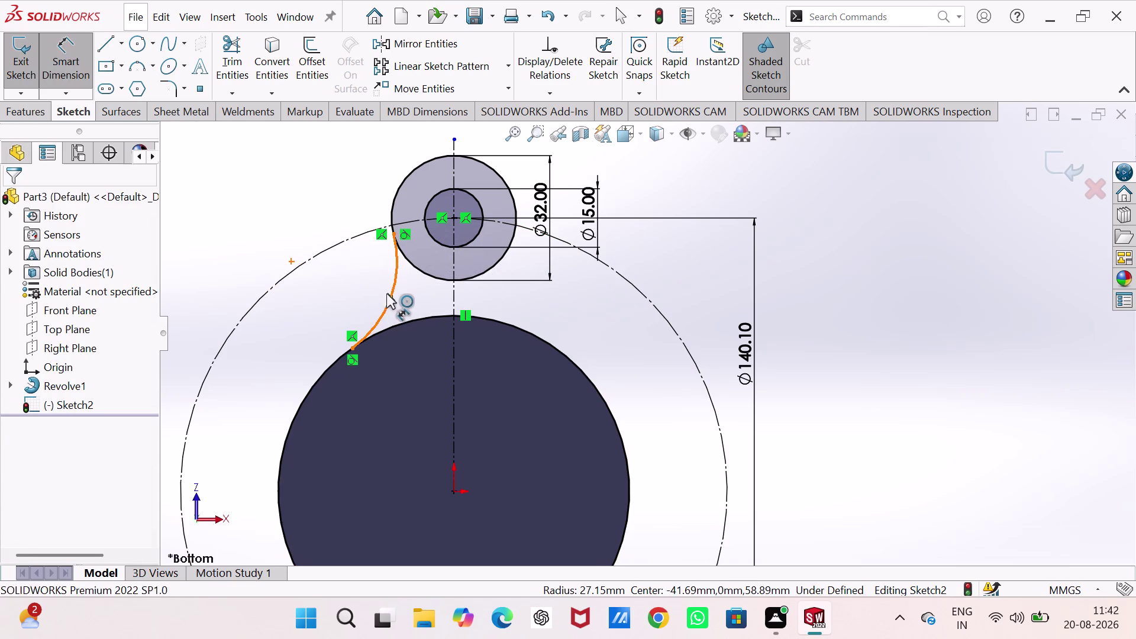
click(349, 292)
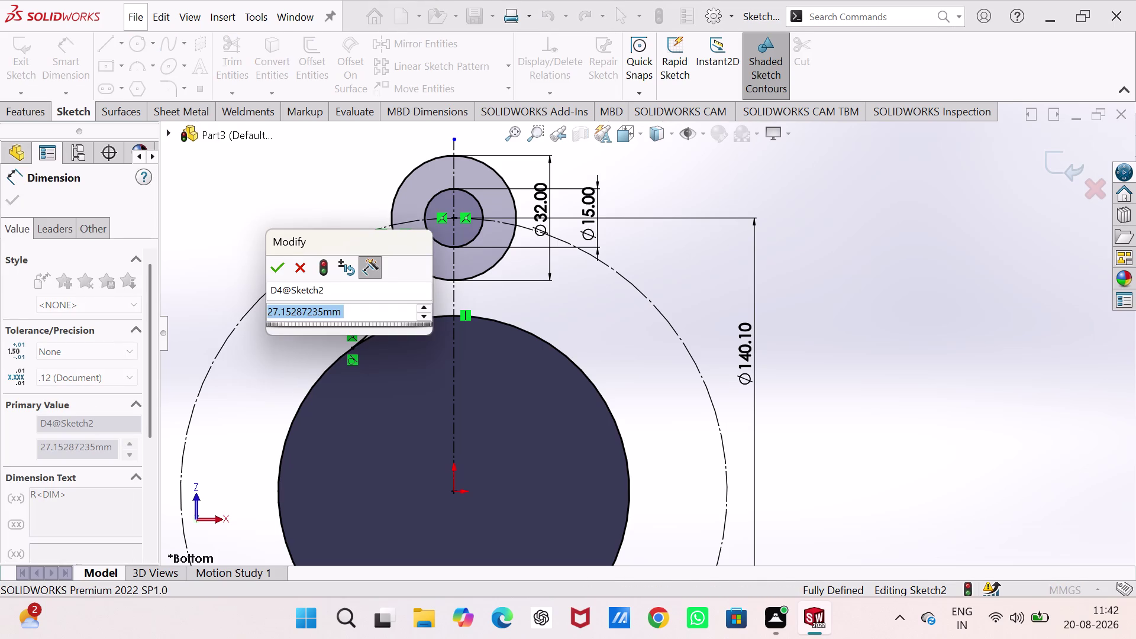
text(20)
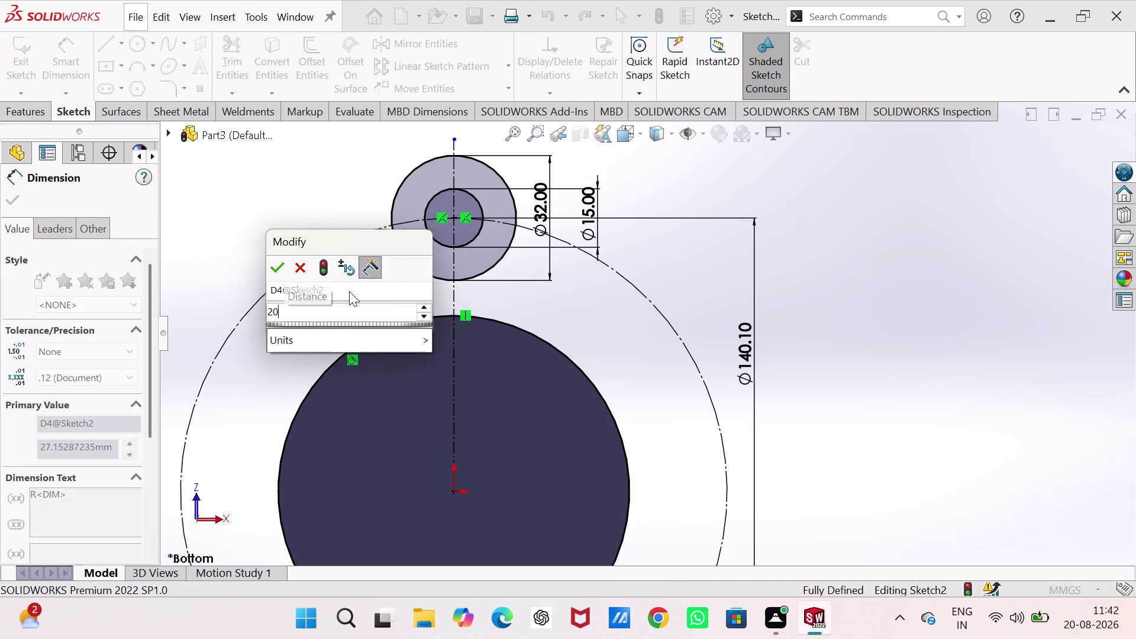
key(Return)
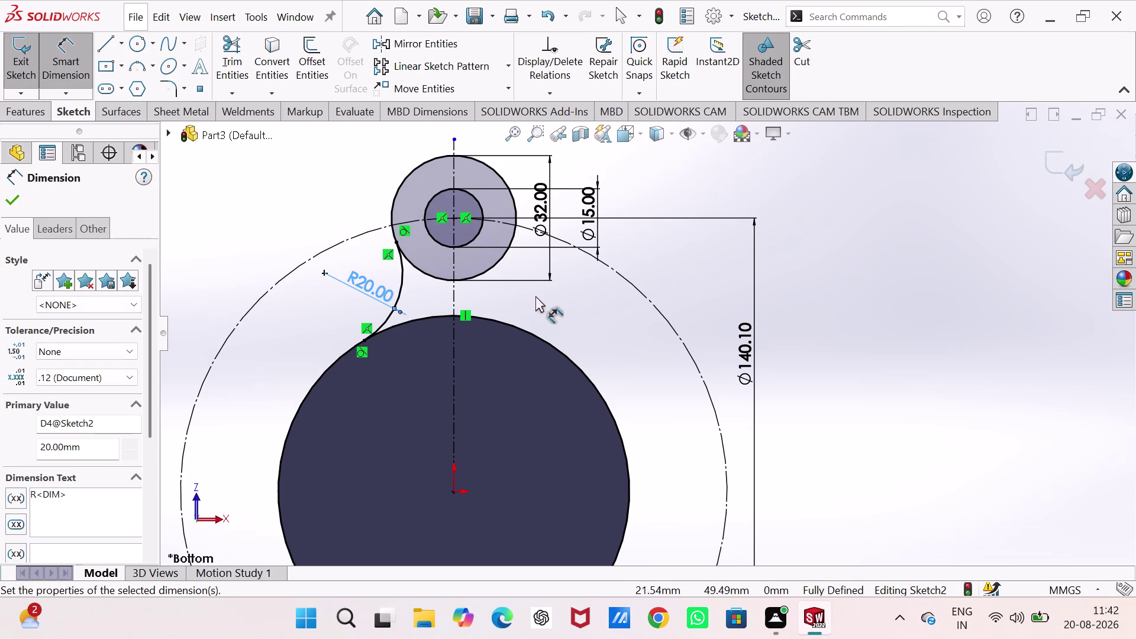
click(136, 65)
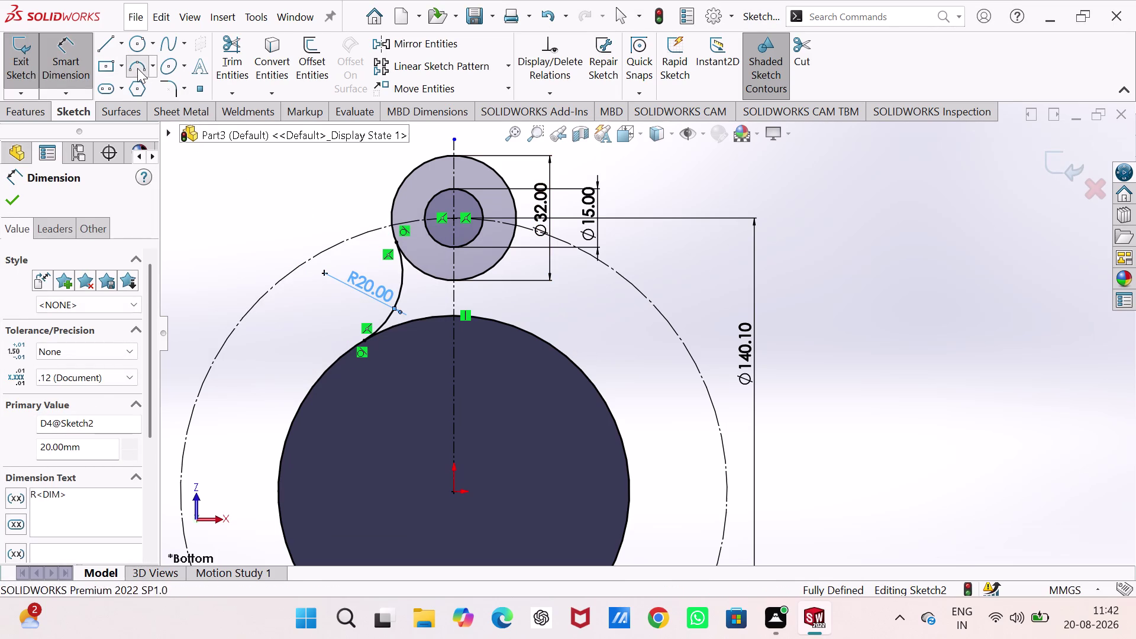
Draw the right three-point arc, tangent to the large circle and boss circle.
click(516, 231)
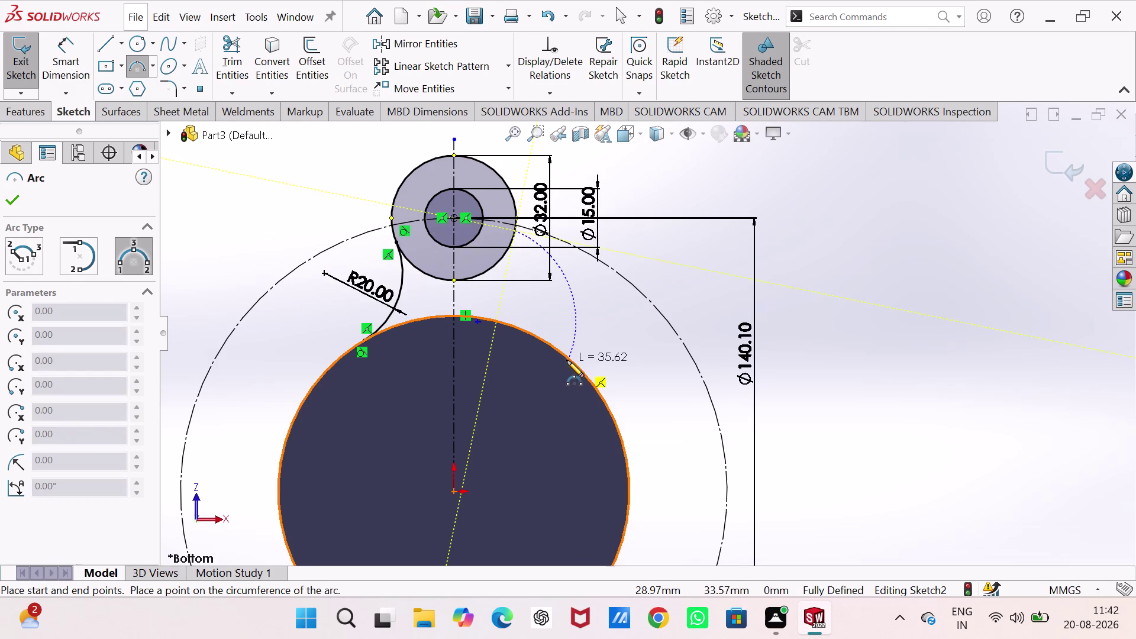
click(567, 359)
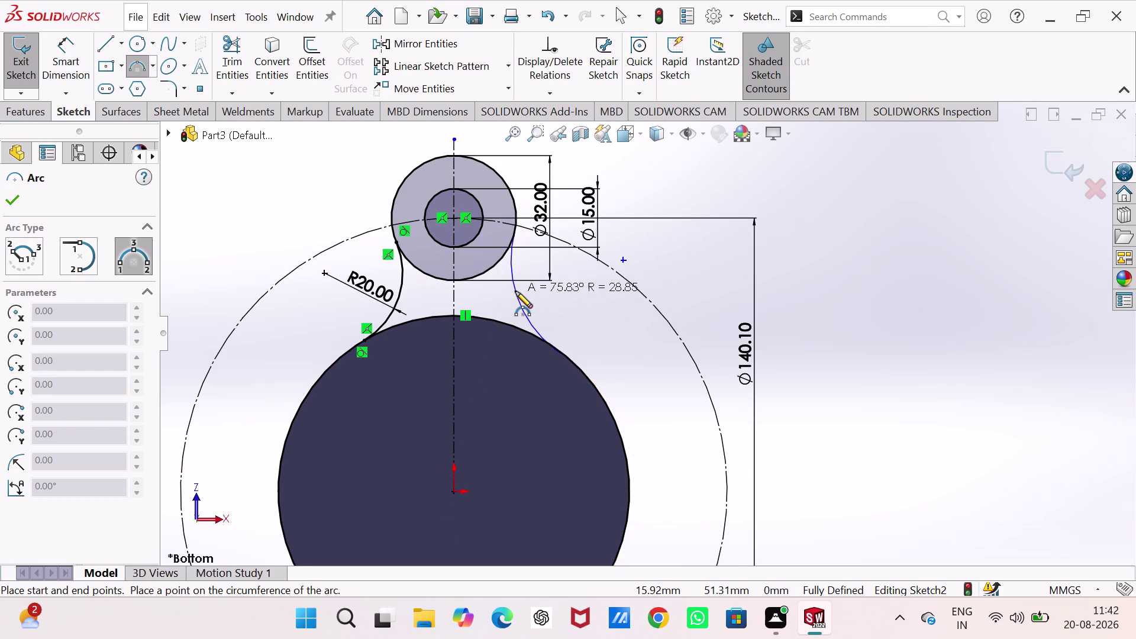
click(516, 291)
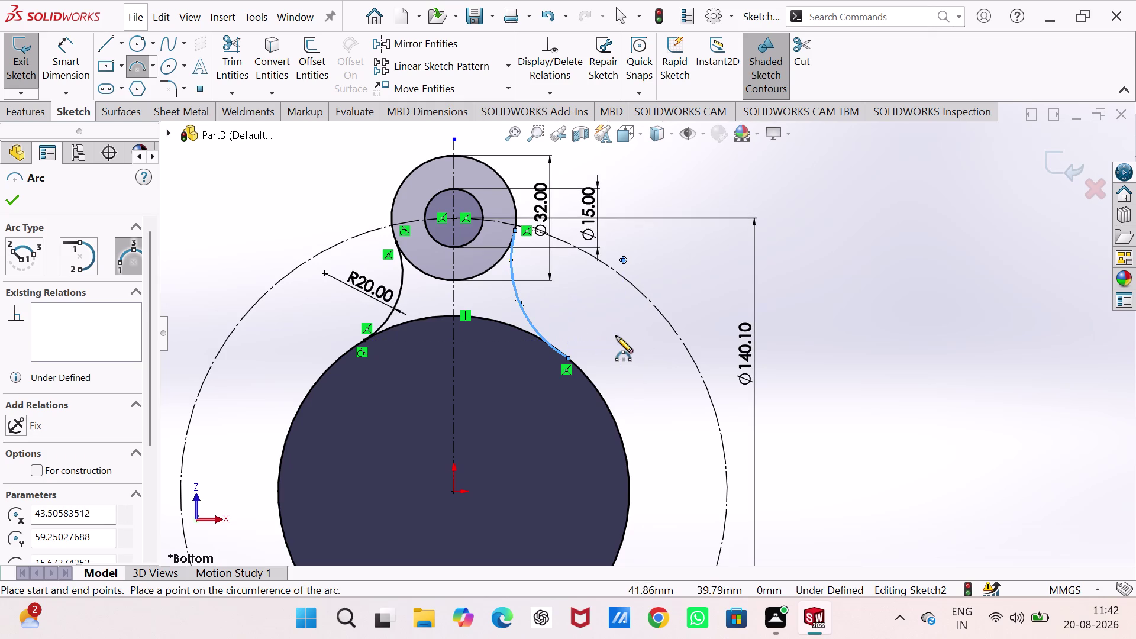
key(Escape)
key(Escape)
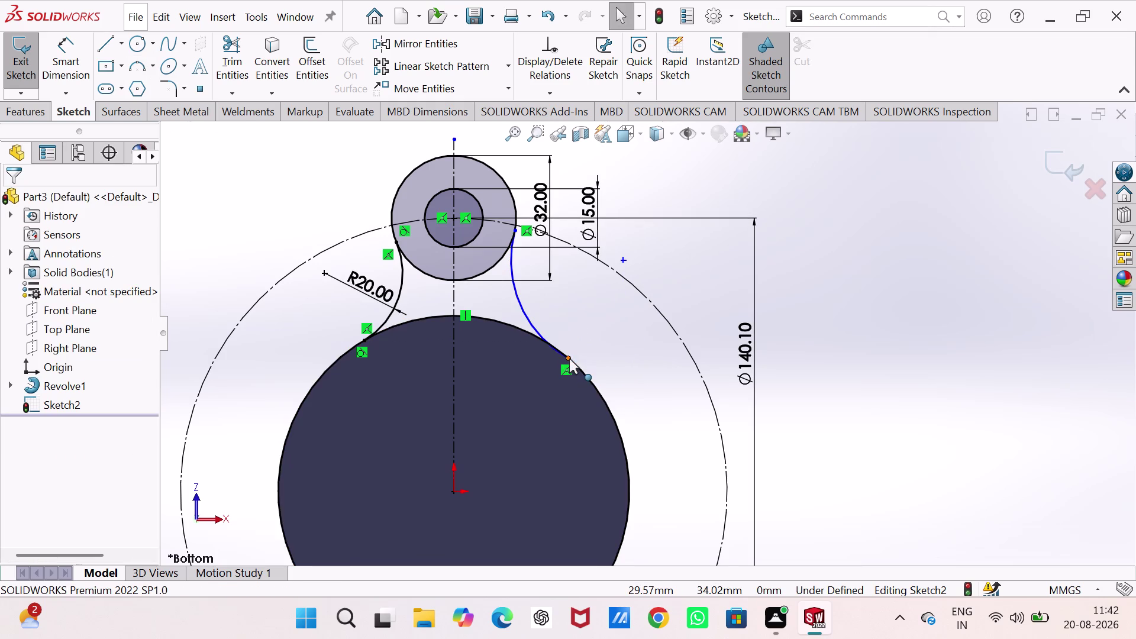
click(530, 322)
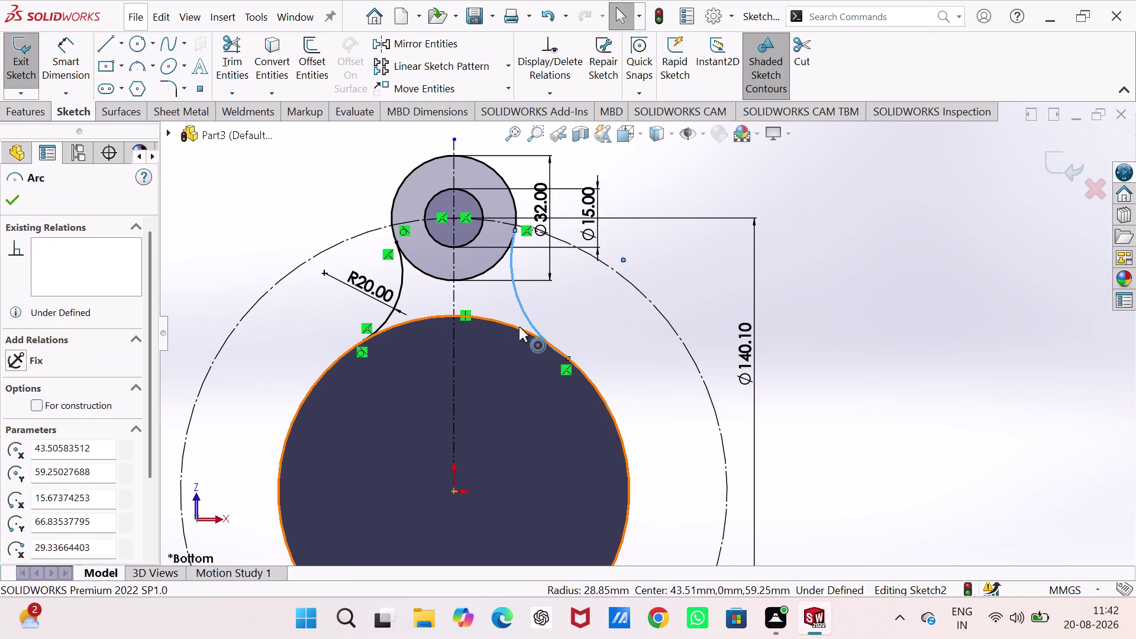
click(519, 327)
click(582, 265)
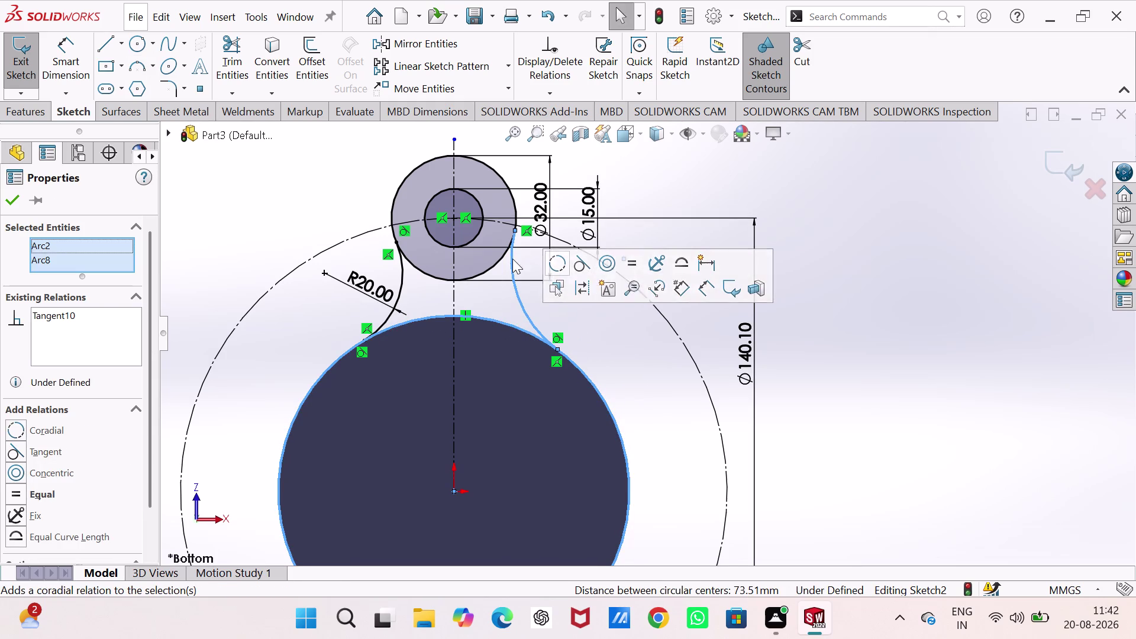
click(495, 263)
click(512, 263)
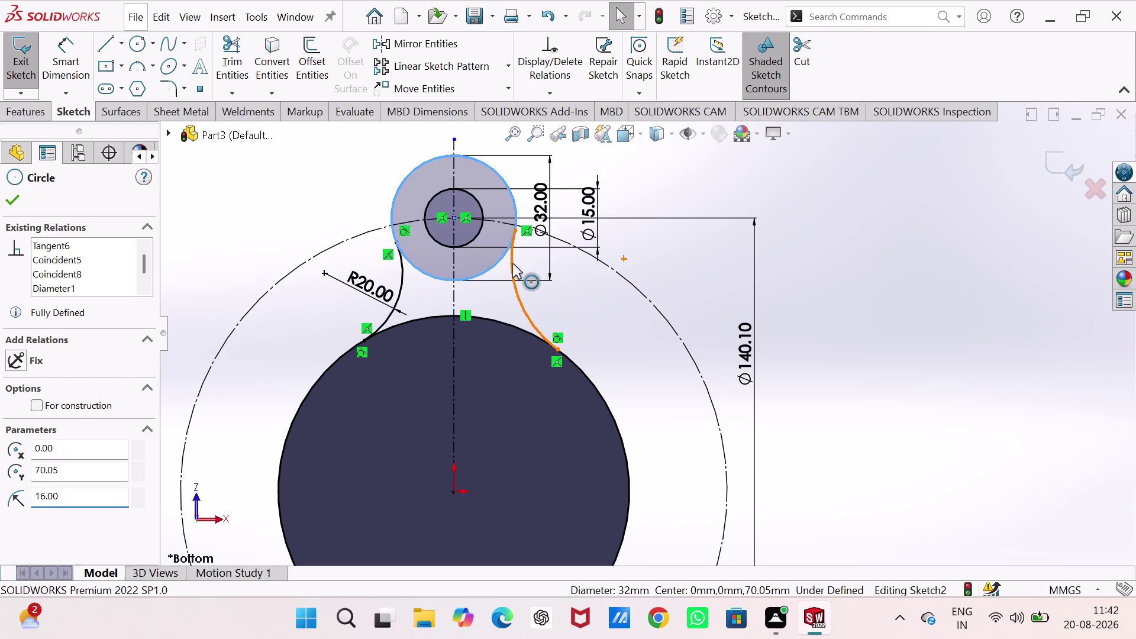
click(571, 208)
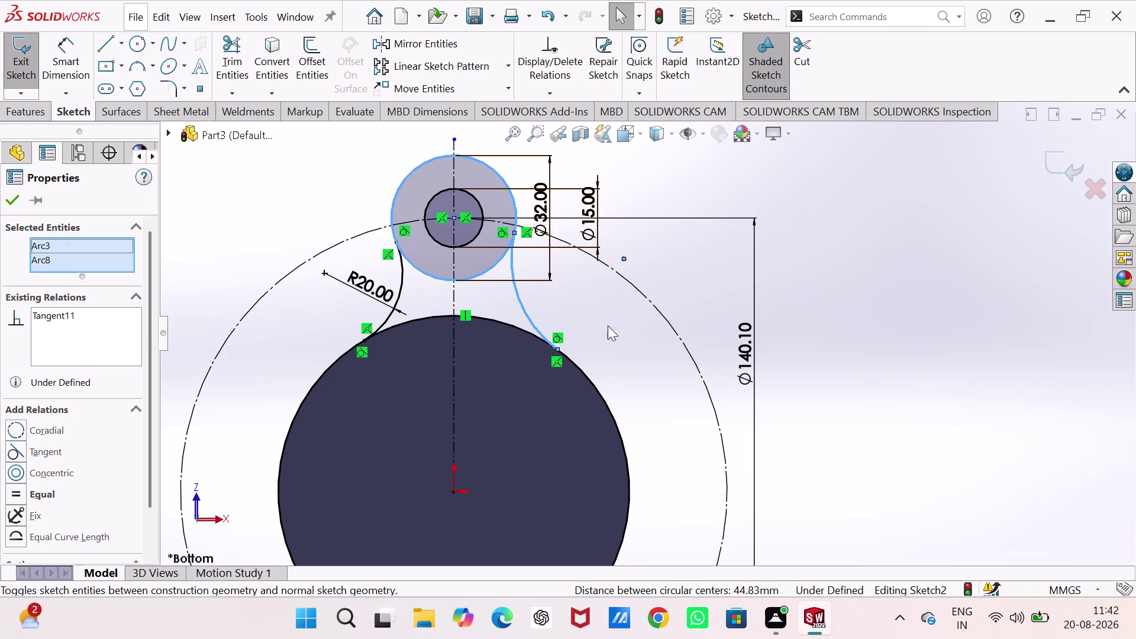
Dimension the right arc to radius 20 mm.
right_drag(616, 335, 619, 286)
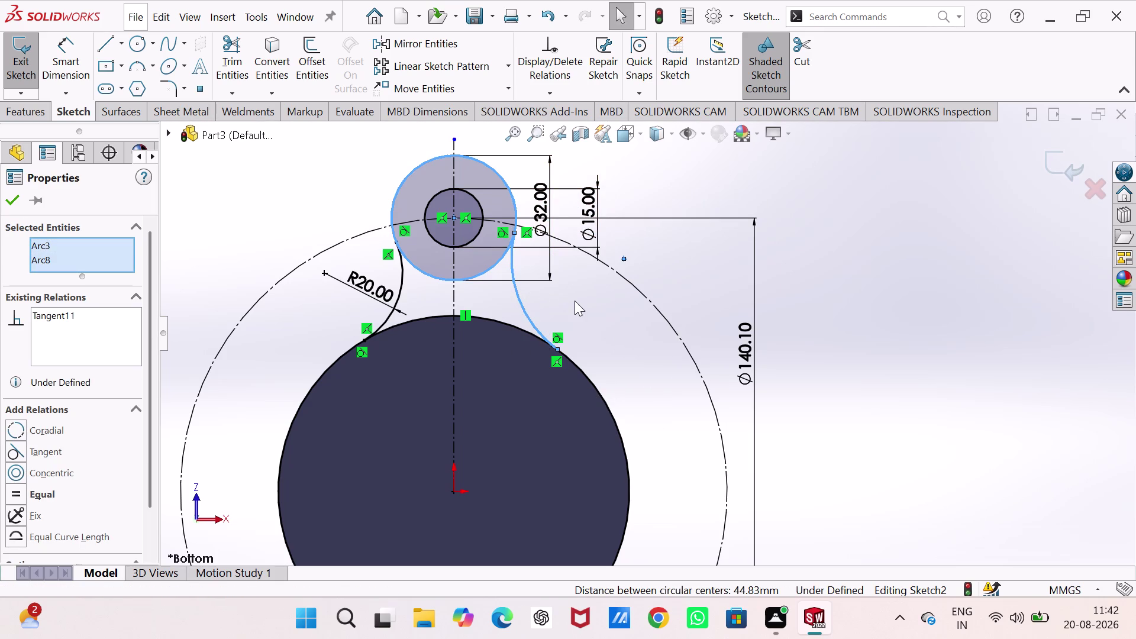
click(4, 199)
right_drag(634, 346, 613, 243)
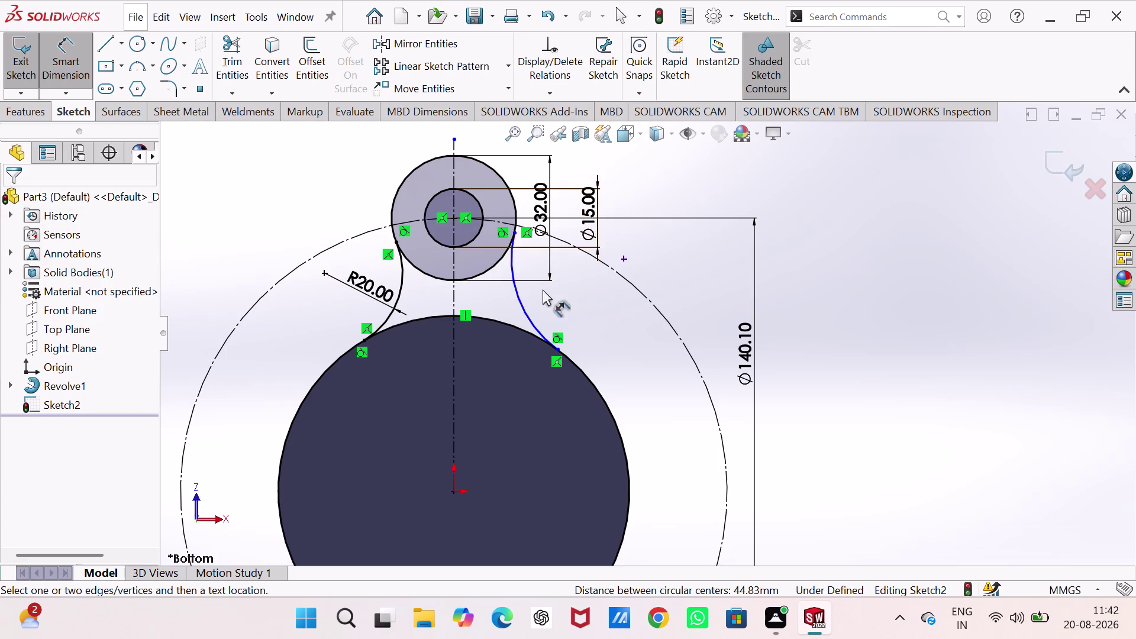
click(521, 300)
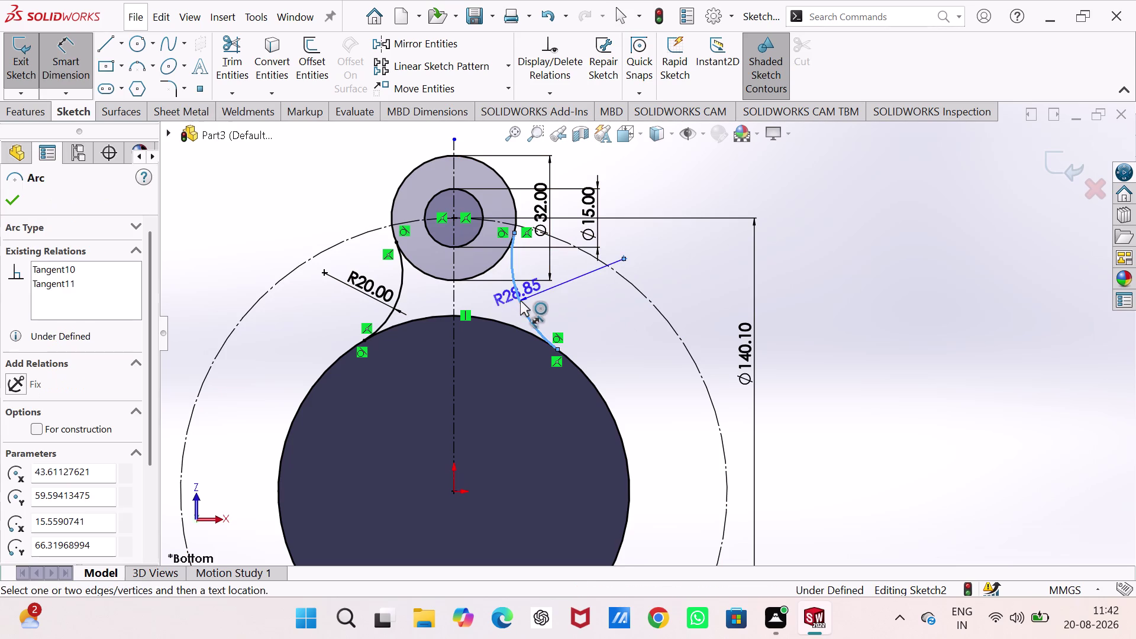
click(542, 294)
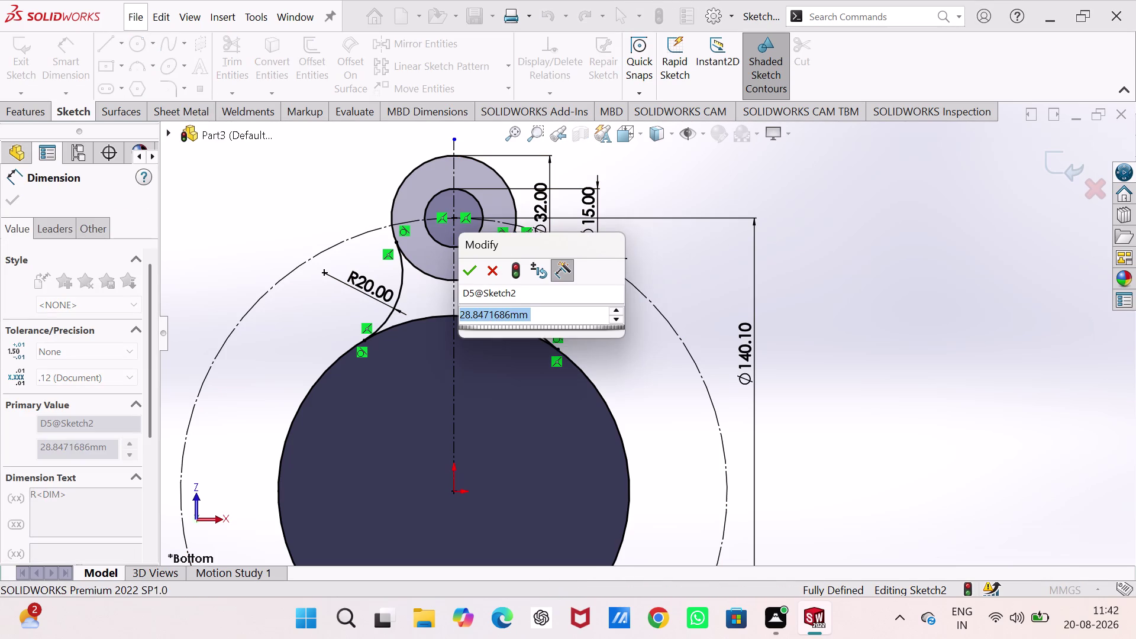
text(20)
key(Return)
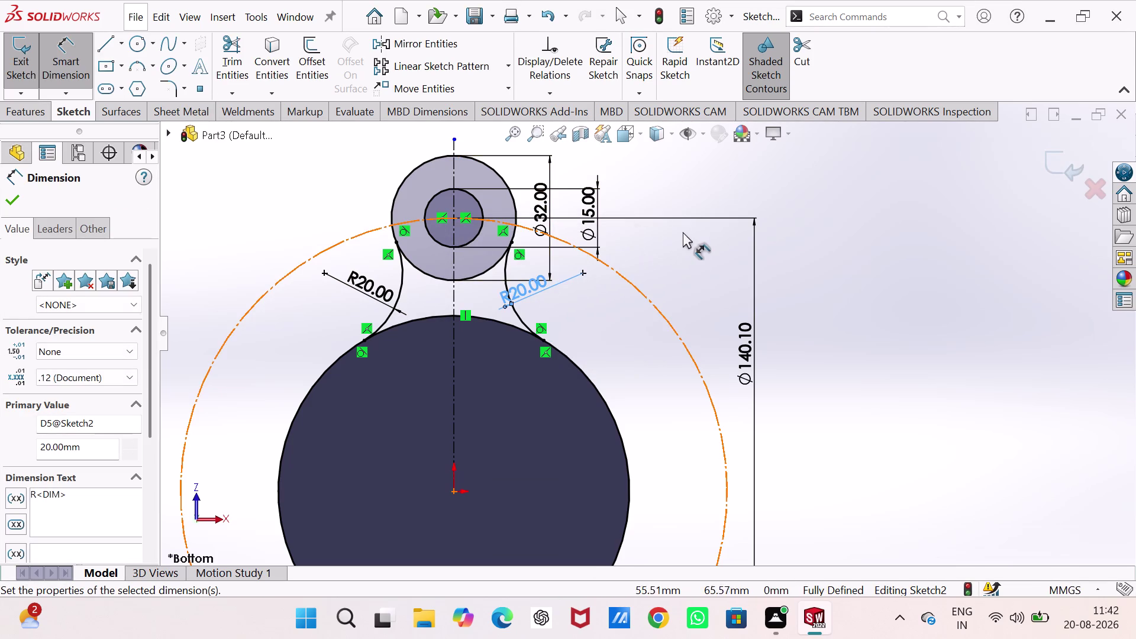
key(Escape)
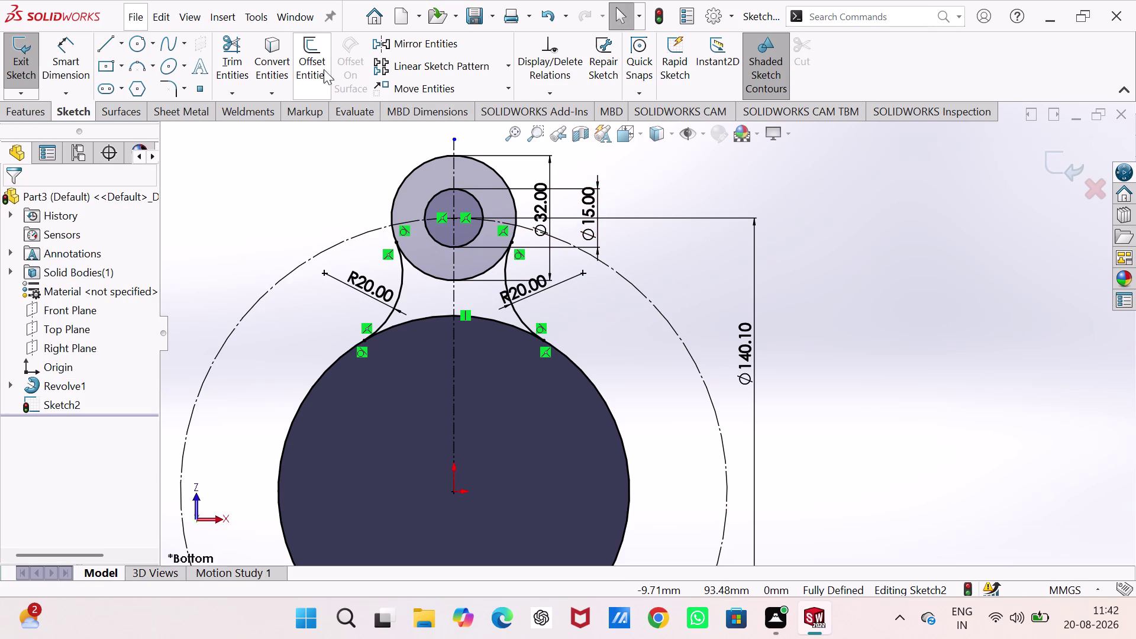
click(234, 49)
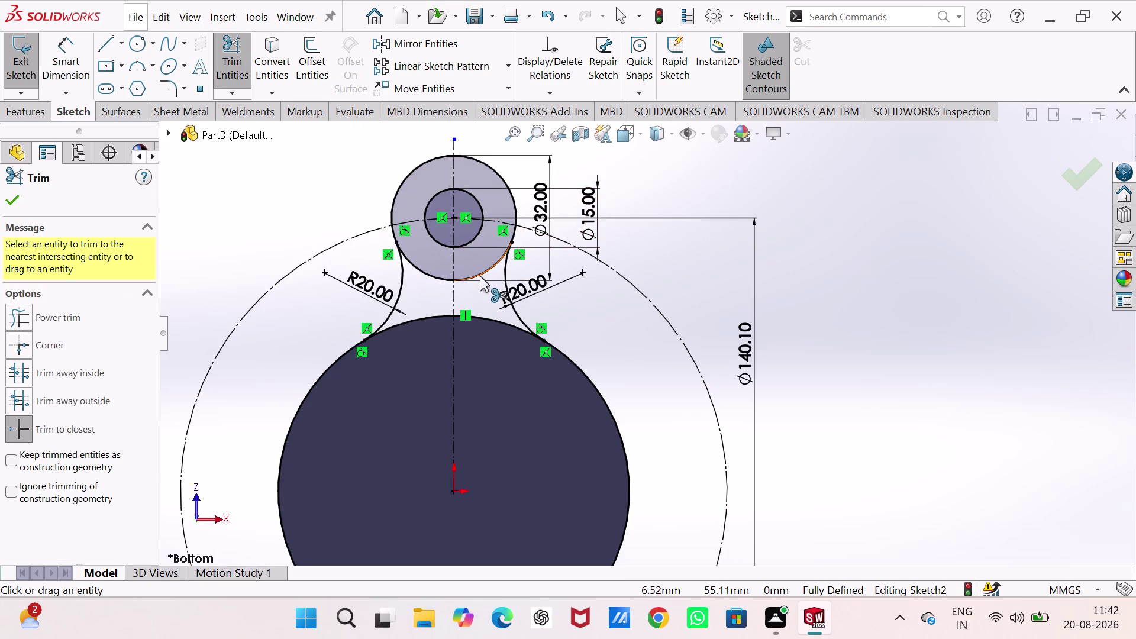
Trim away the inner arc of the 32 mm lobe circle between the R20 arcs.
click(481, 272)
click(433, 274)
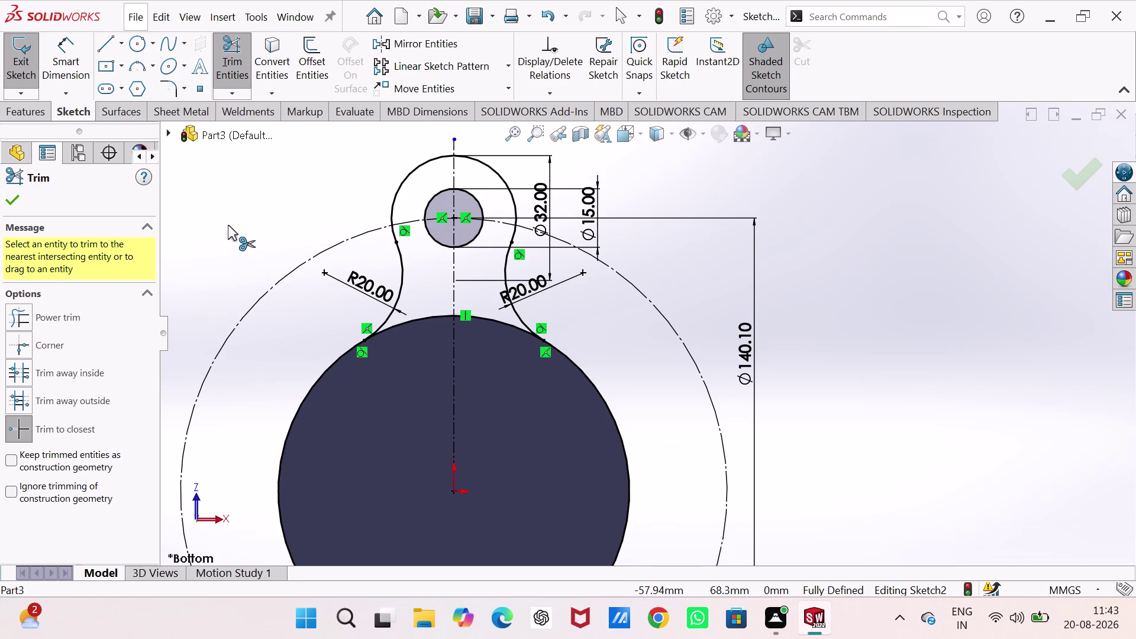
scroll(up, 3)
scroll(down, 3)
scroll(down, 3)
scroll(up, 3)
scroll(down, 3)
scroll(up, 3)
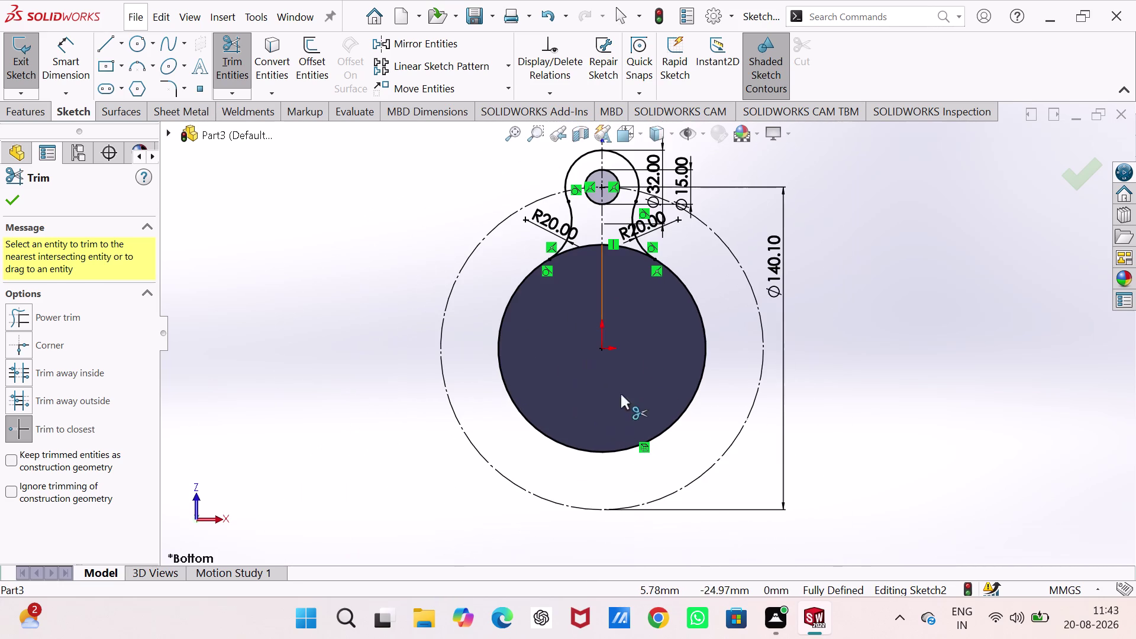
scroll(up, 3)
scroll(down, 3)
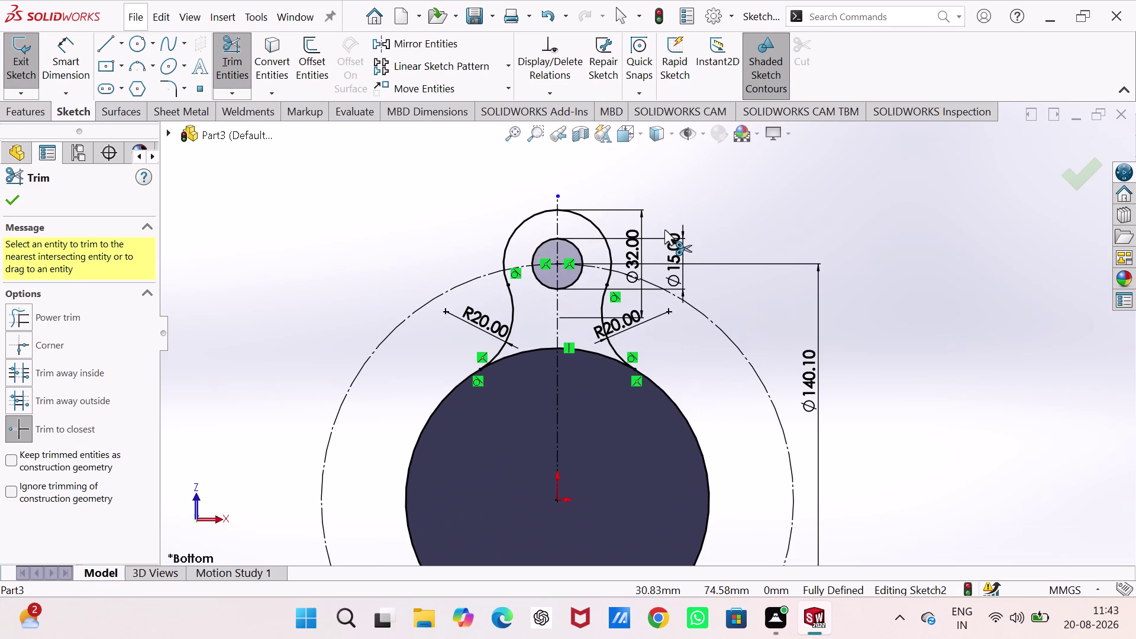
click(510, 65)
click(491, 110)
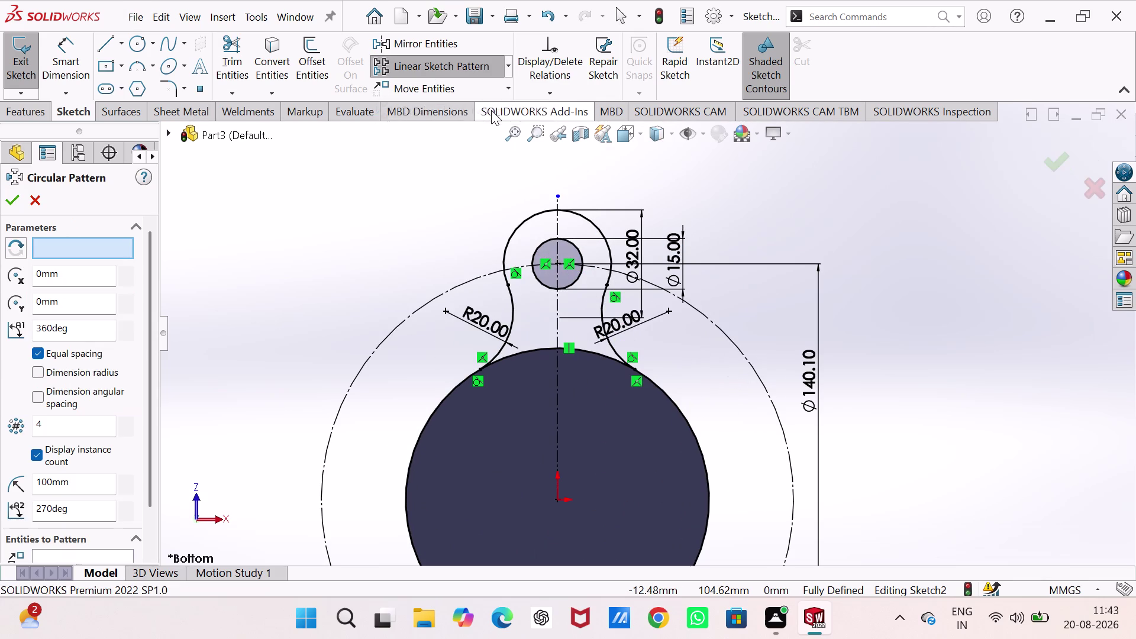
Select the lobe arc, both R20 arcs and the 15 mm hole circle to pattern.
click(516, 225)
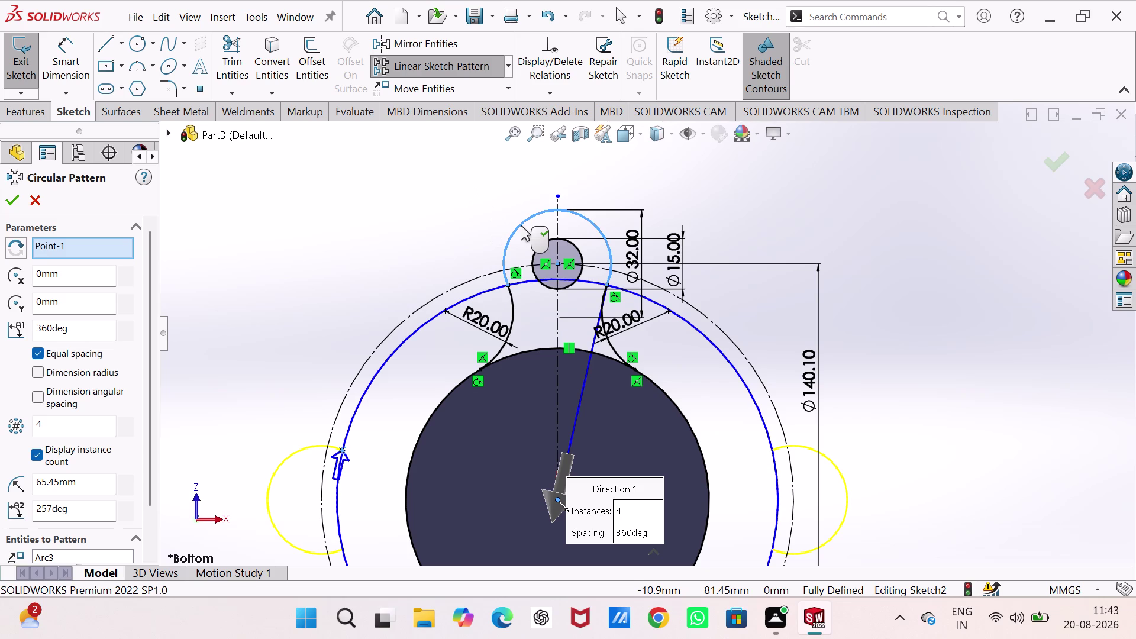
click(511, 315)
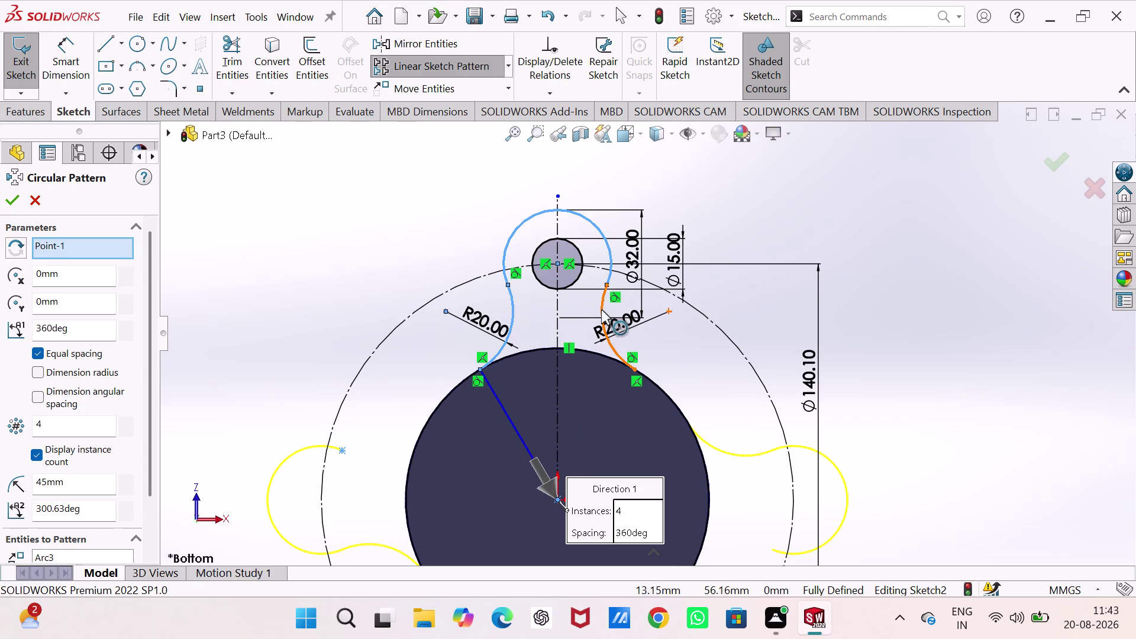
click(602, 309)
scroll(up, 3)
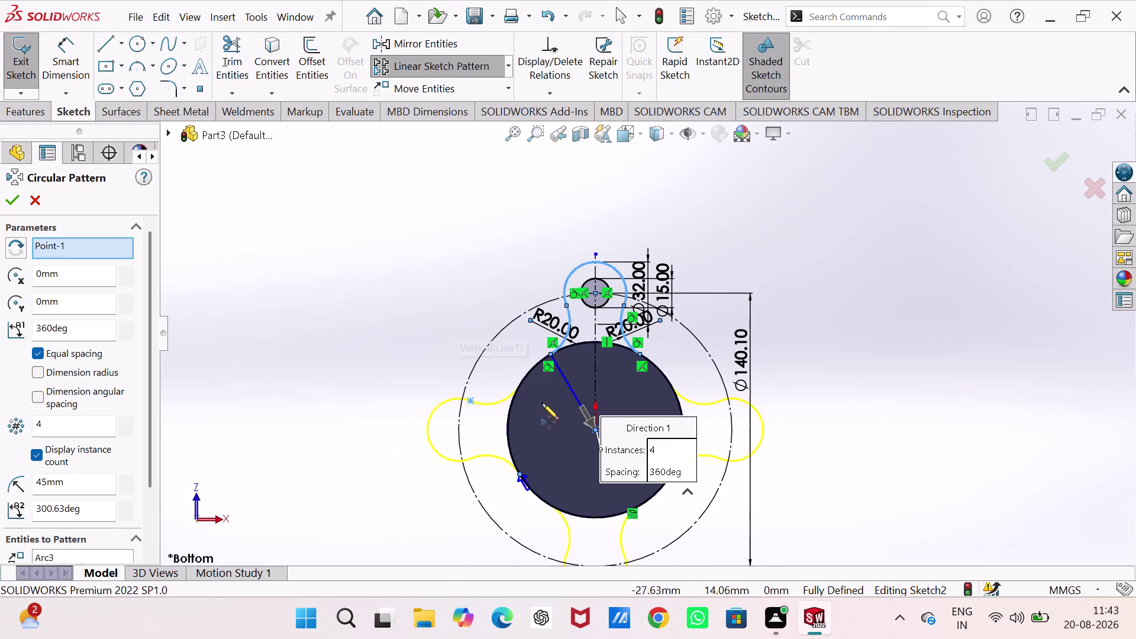
scroll(down, 3)
scroll(up, 3)
scroll(up, 3)
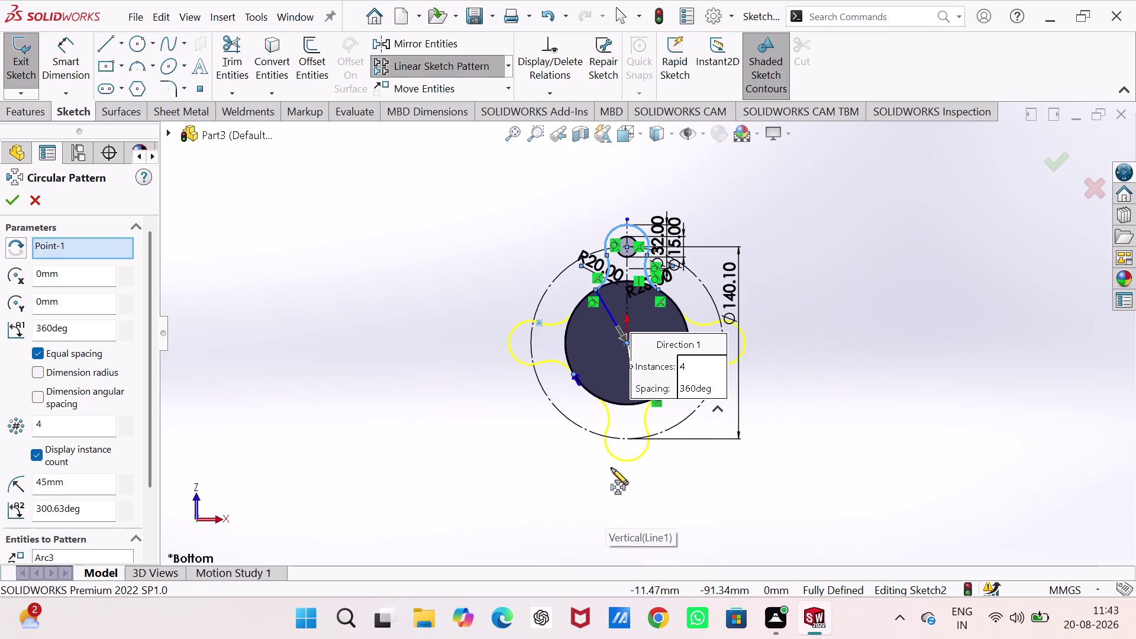
scroll(down, 3)
scroll(down, 3)
scroll(up, 3)
scroll(down, 3)
scroll(up, 3)
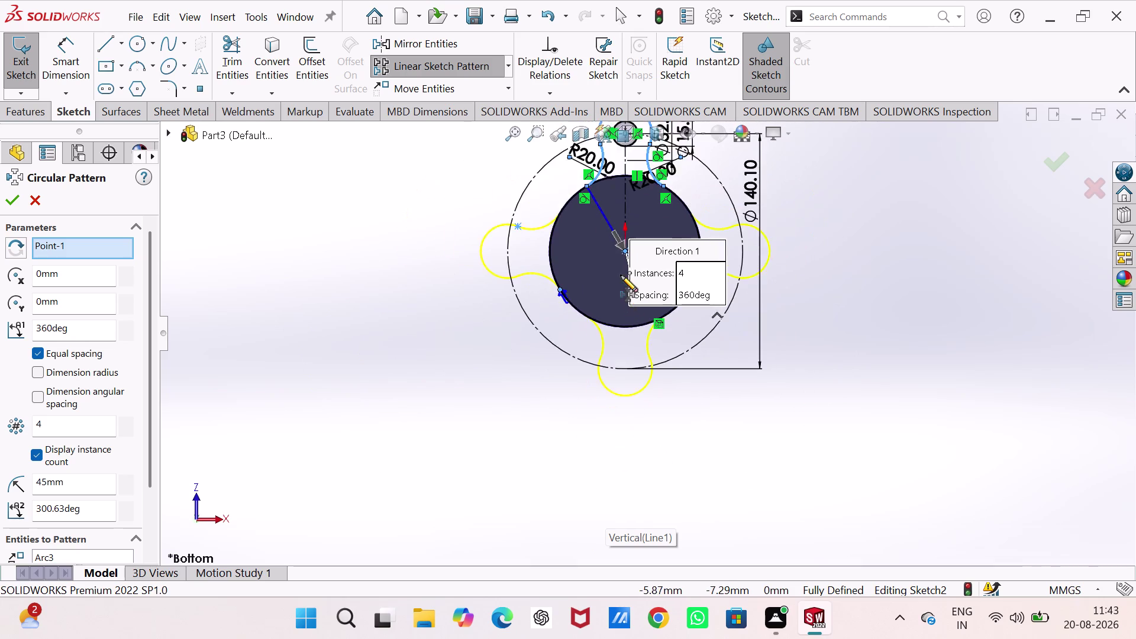
scroll(up, 3)
scroll(down, 3)
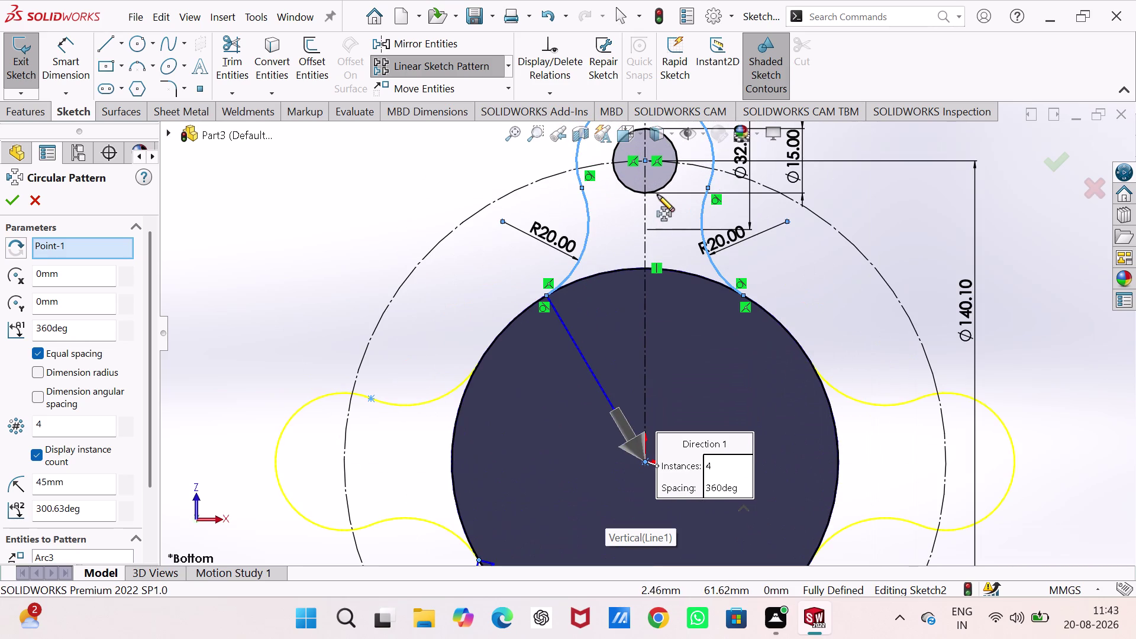
click(659, 190)
scroll(up, 3)
scroll(up, 3)
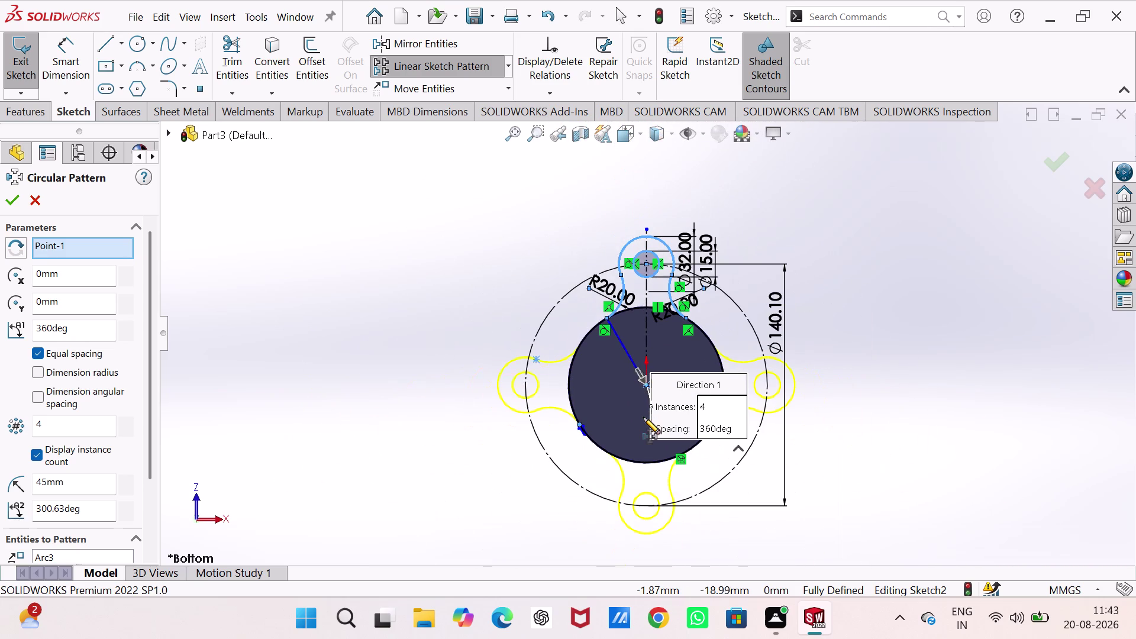
scroll(down, 3)
scroll(down, 3)
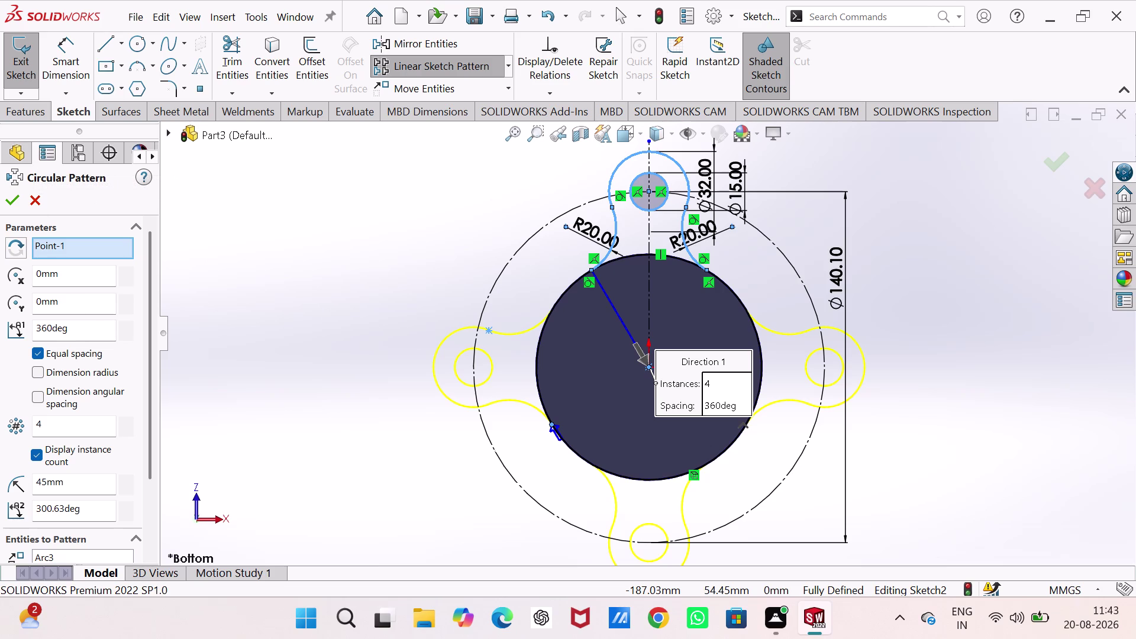
Set the circular pattern to 3 instances and accept it.
click(75, 417)
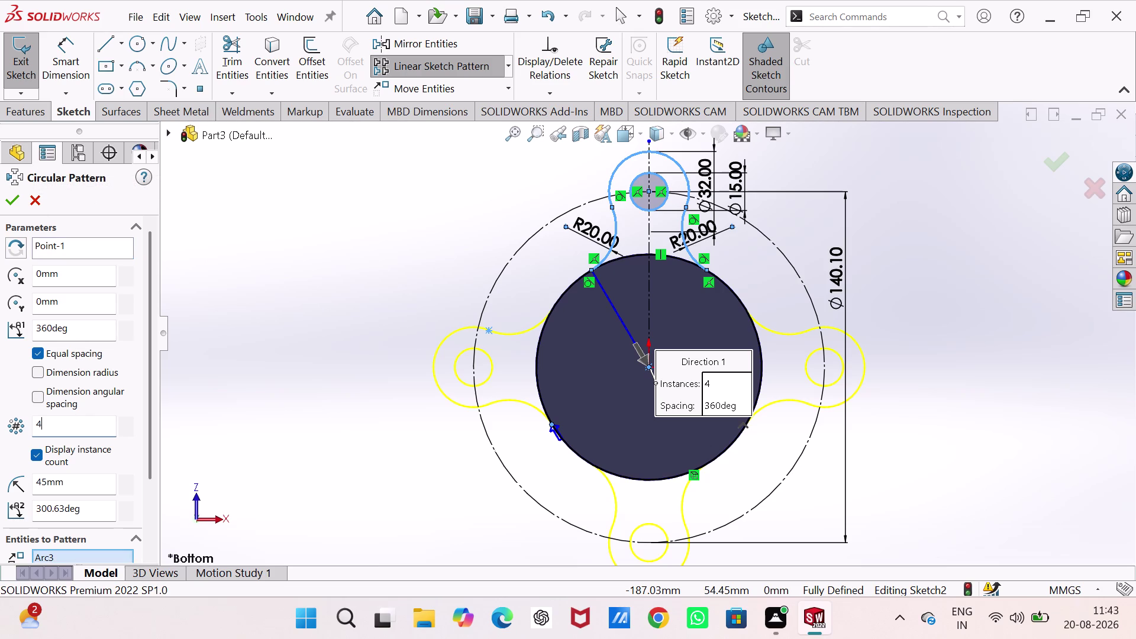
click(74, 418)
key(BackSpace)
key(3)
click(268, 312)
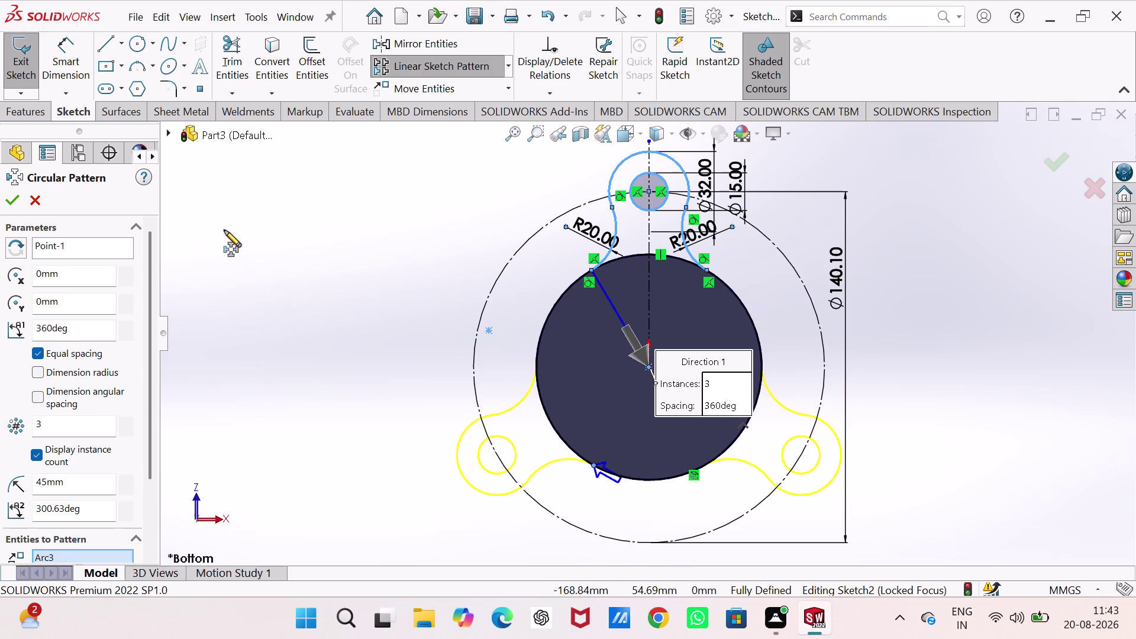
click(9, 195)
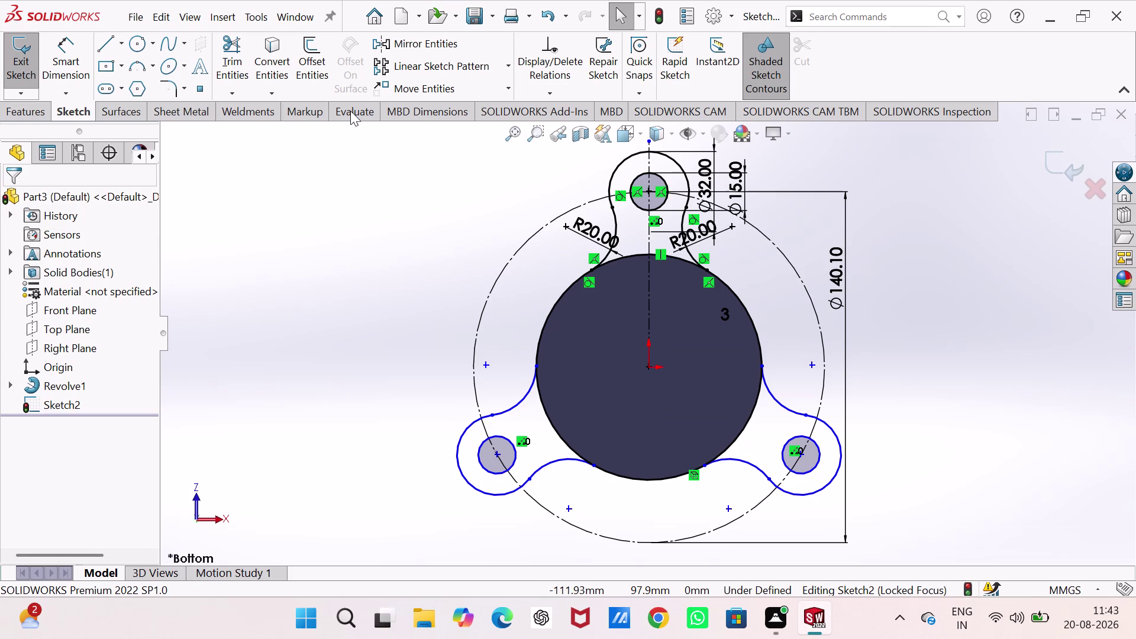
Trim the three overlapping circle arcs inside the lobes and exit Sketch2.
click(237, 45)
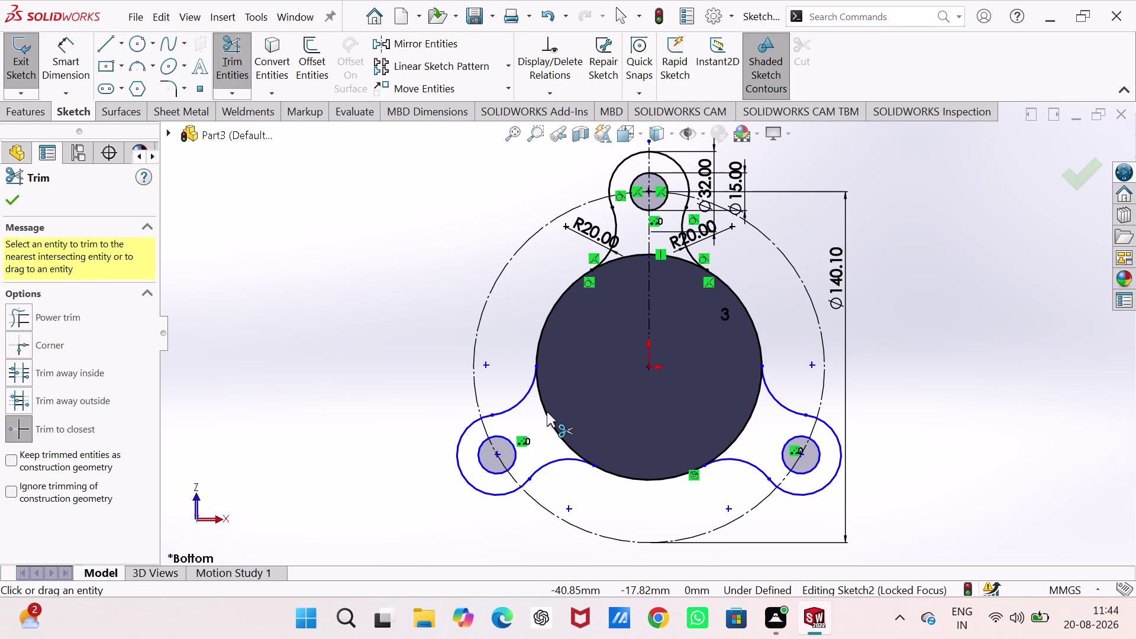
click(544, 322)
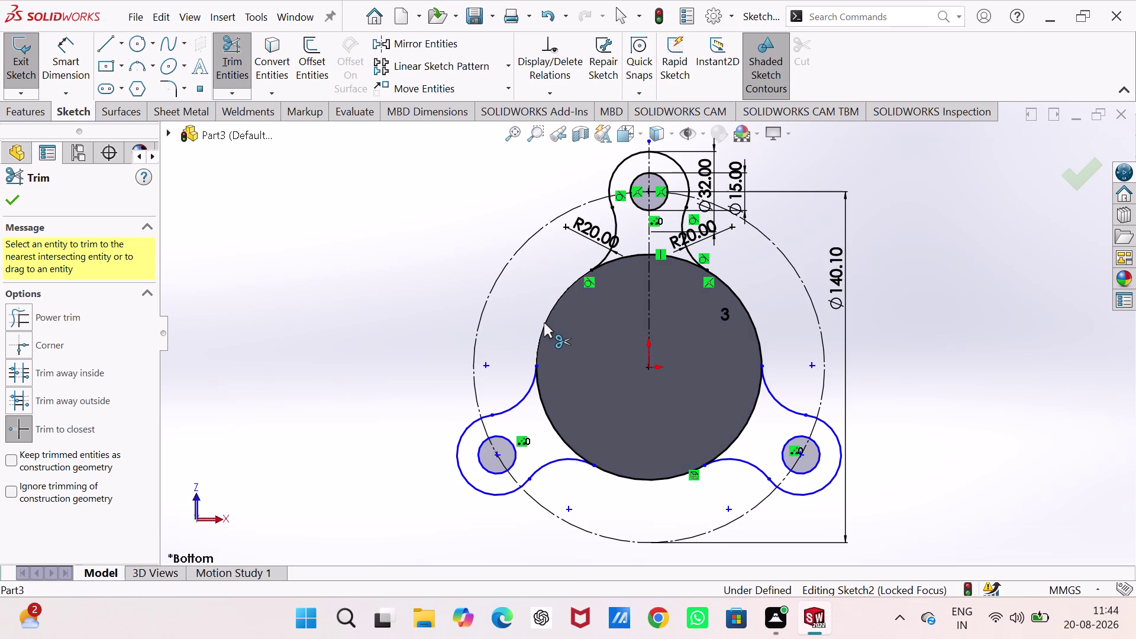
click(748, 315)
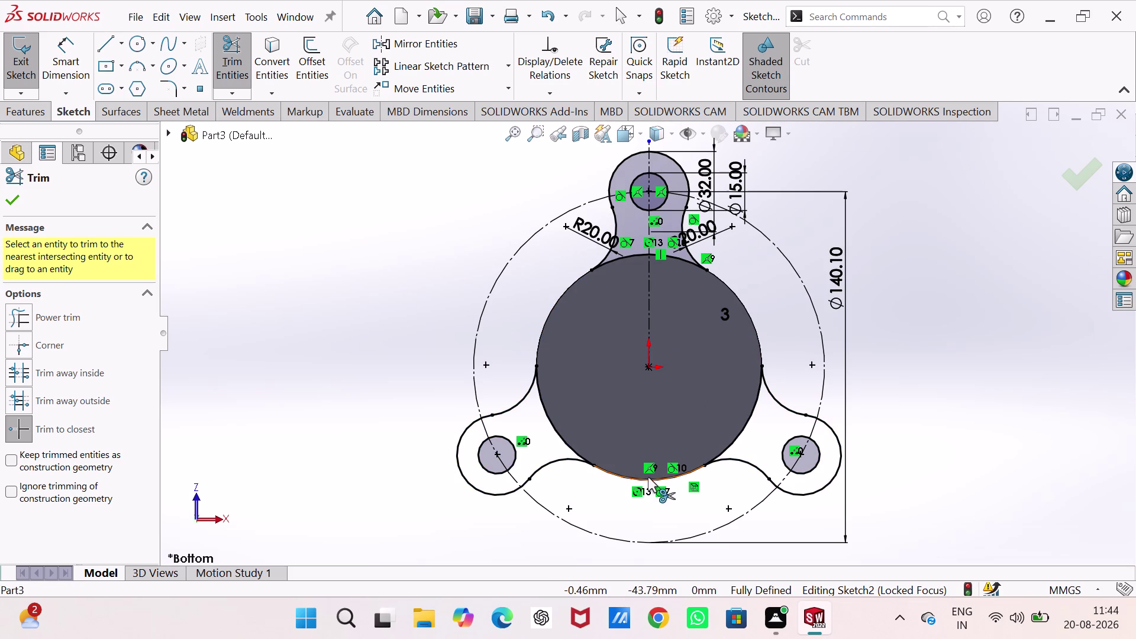
click(650, 477)
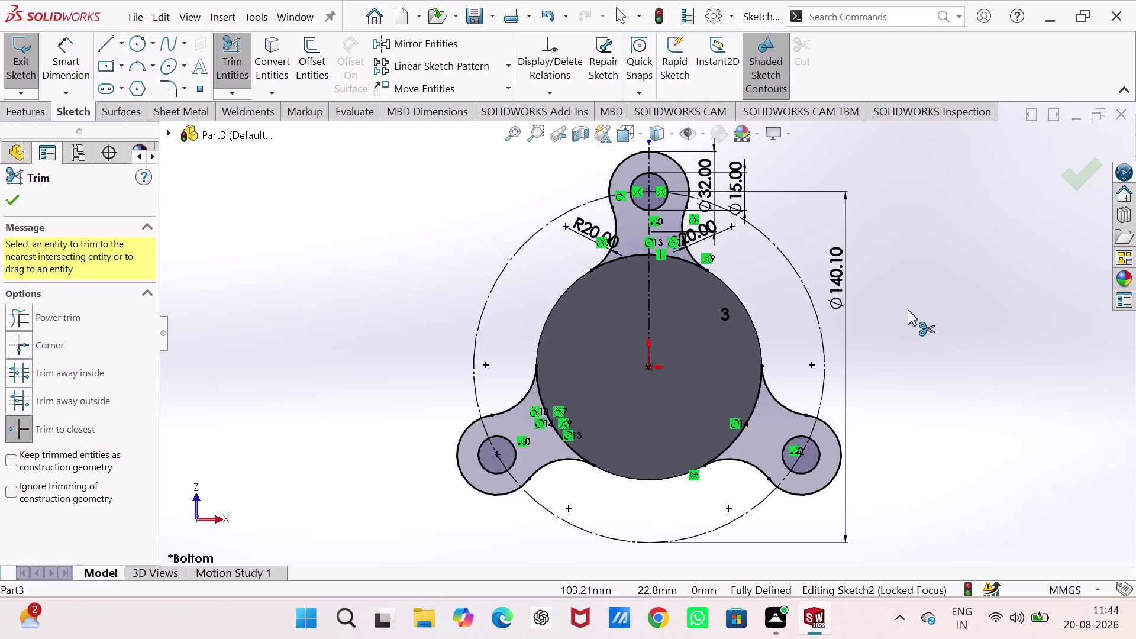
click(21, 39)
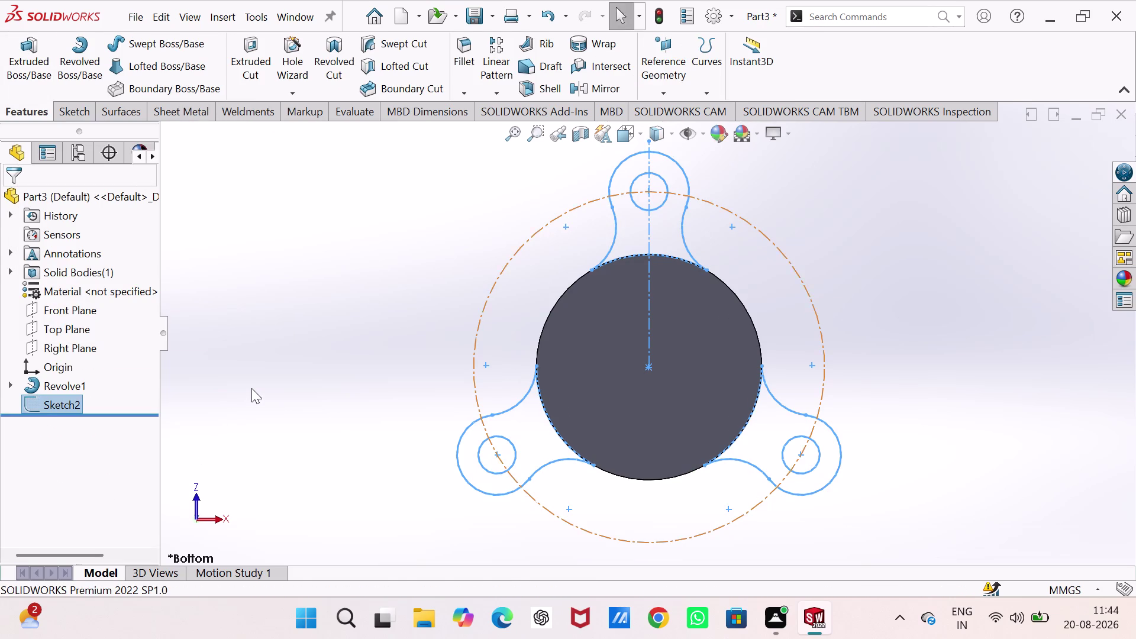
Start a Blind extruded boss on the three-lobed flange sketch in isometric view.
key(ctrl+7)
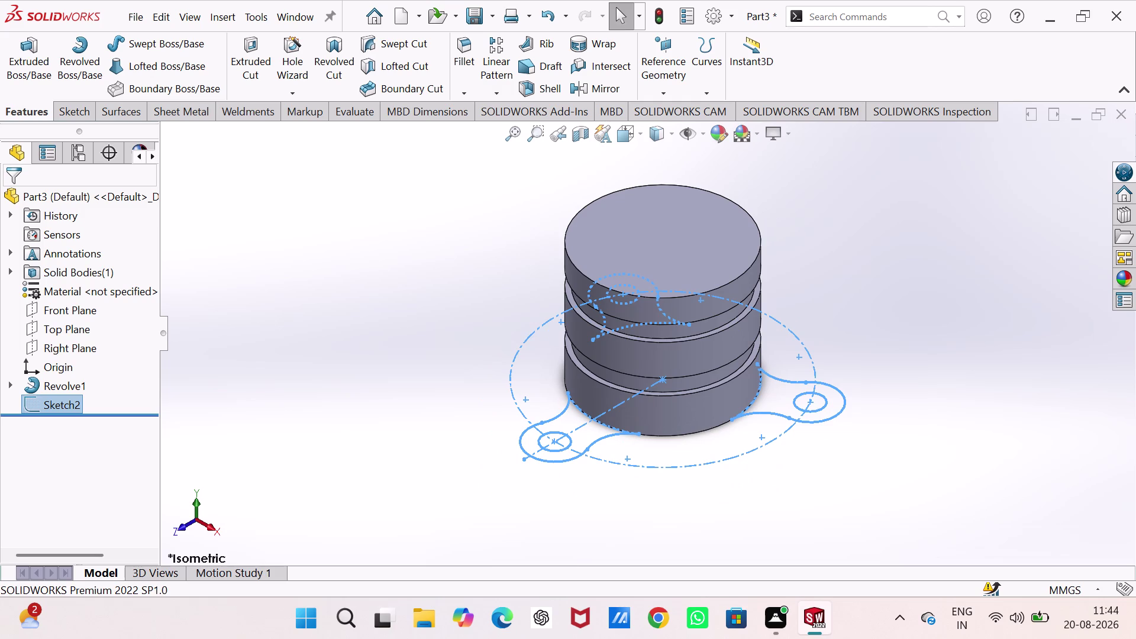
click(32, 54)
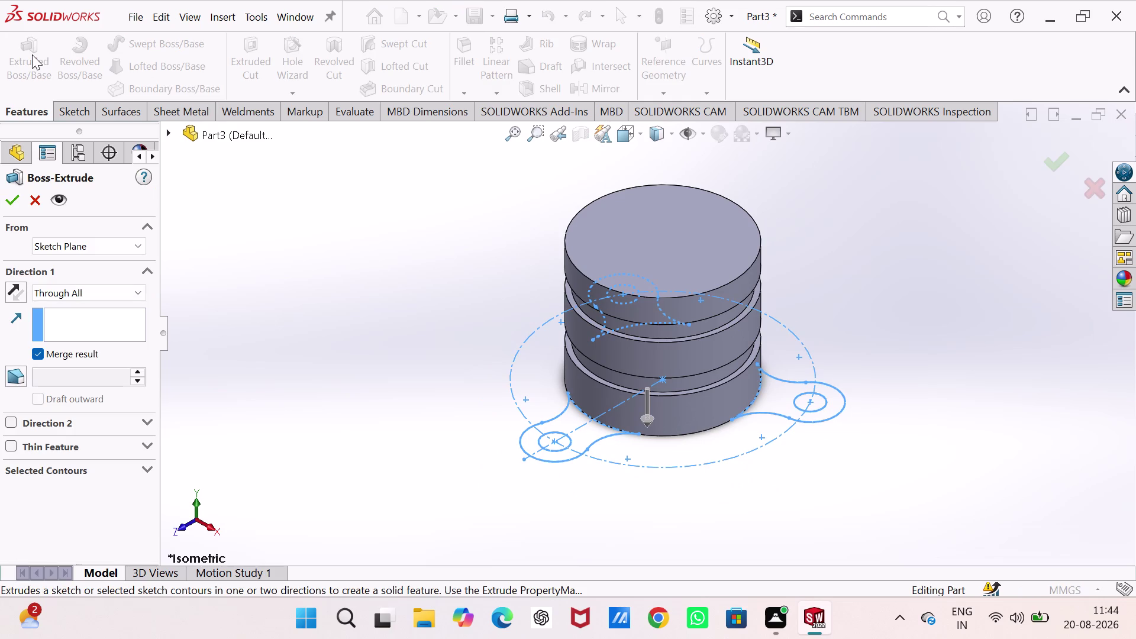
click(16, 296)
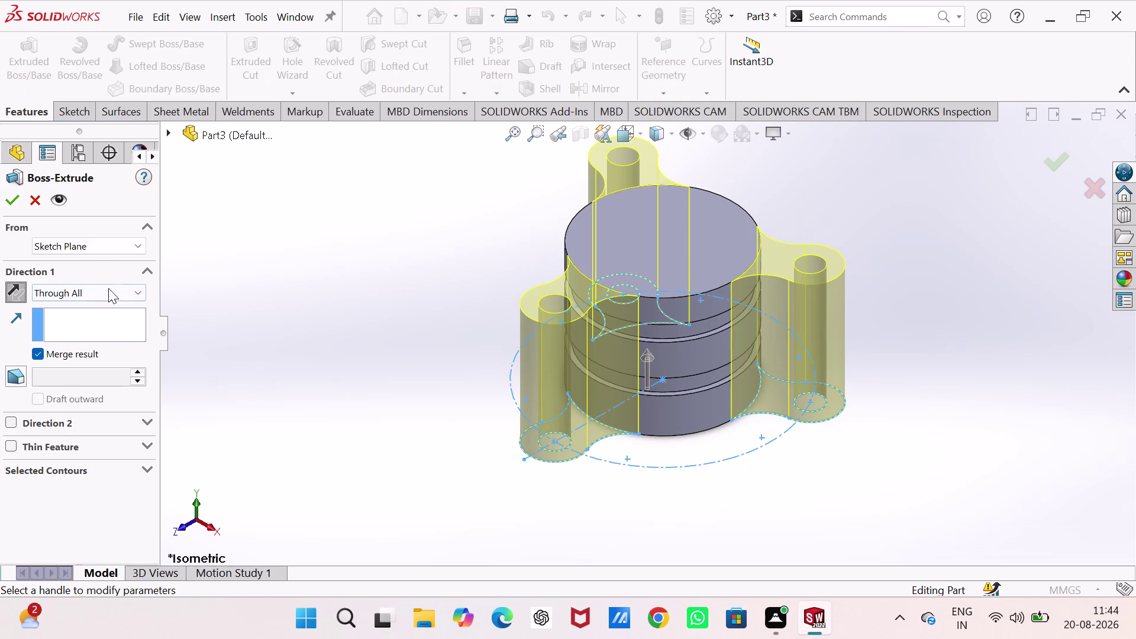
click(130, 293)
click(117, 306)
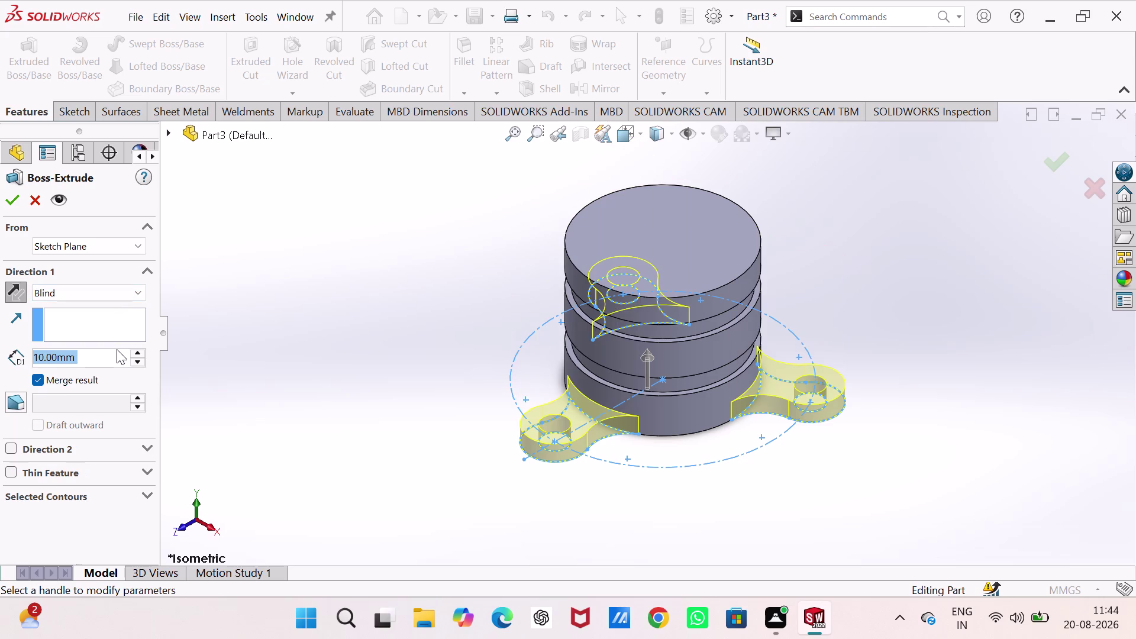
Set the flange extrusion depth to 7.5 mm and confirm Boss-Extrude1.
text(7)
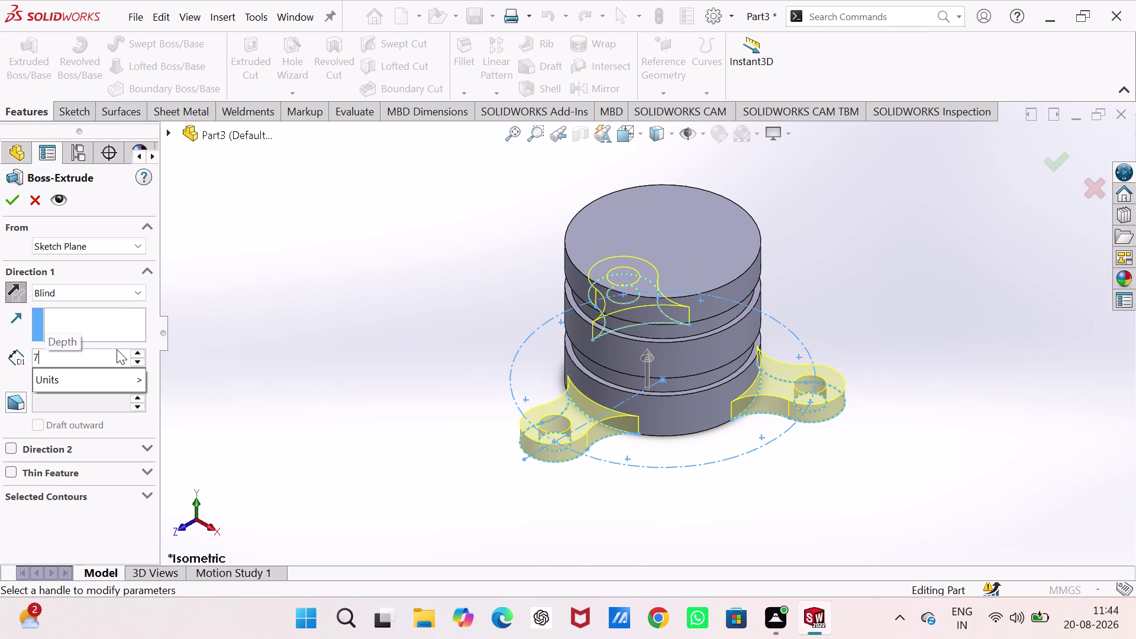
text(,)
key(5)
key(Left)
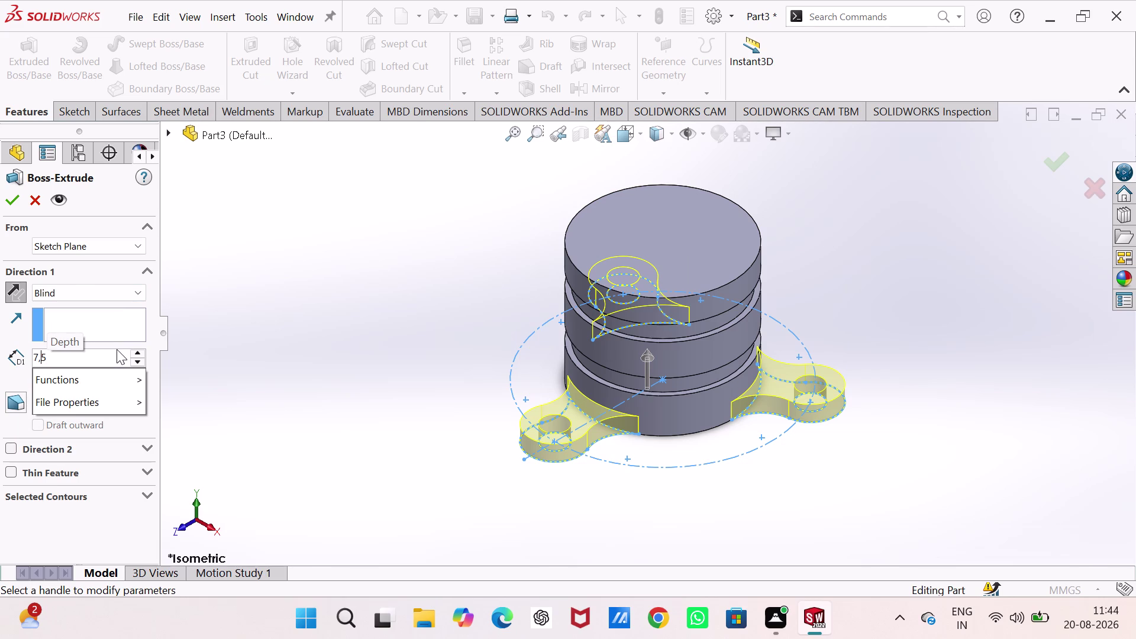
key(BackSpace)
key(period)
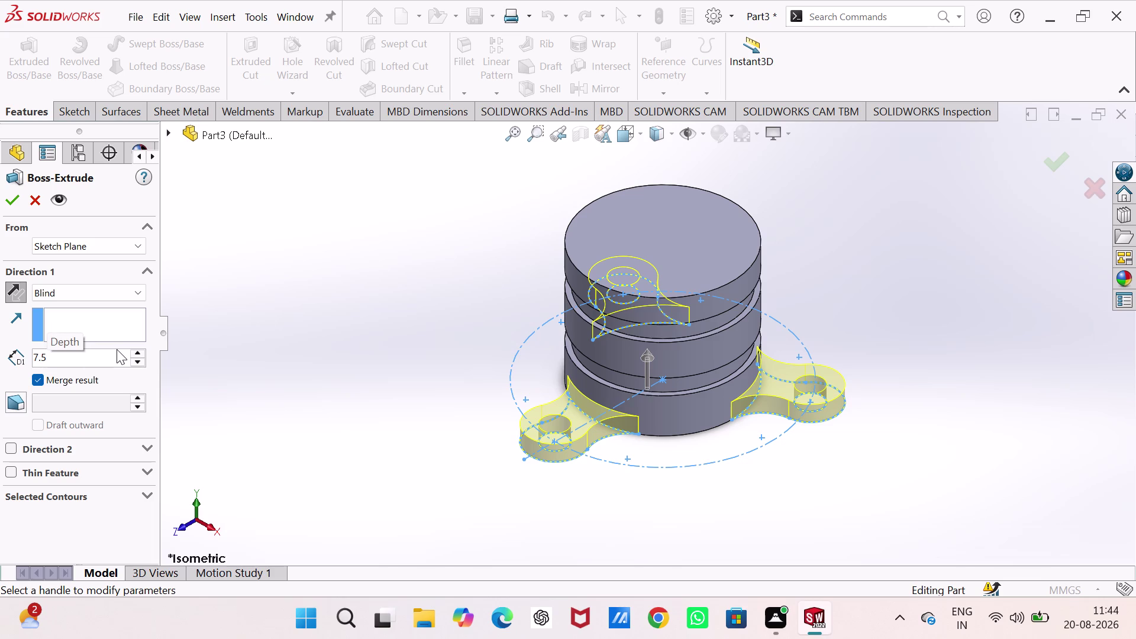
key(Return)
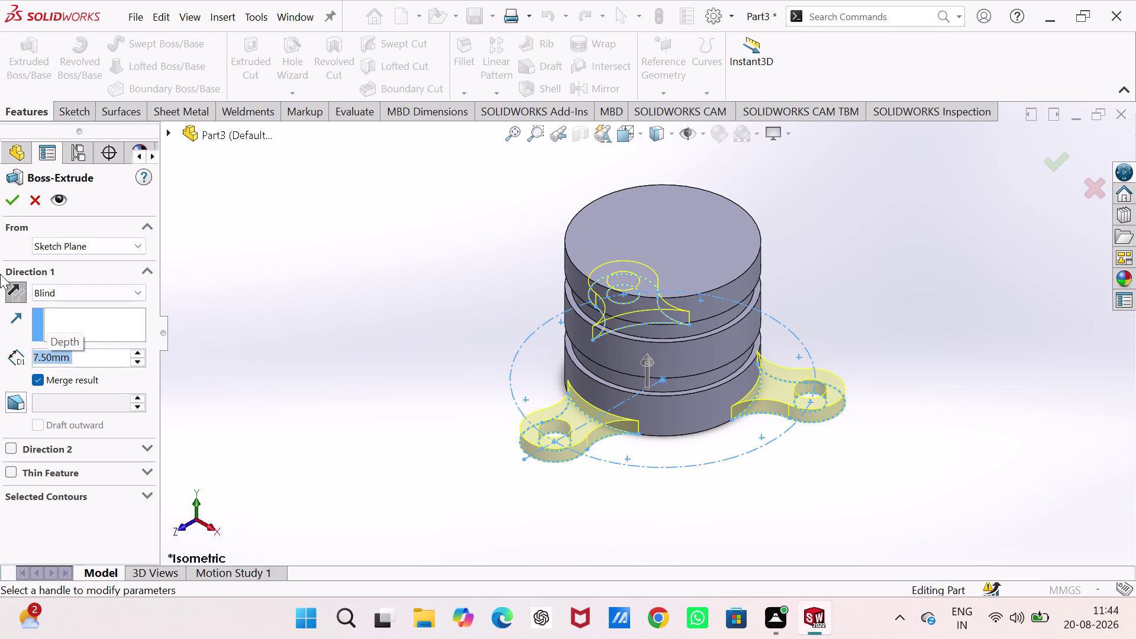
click(12, 203)
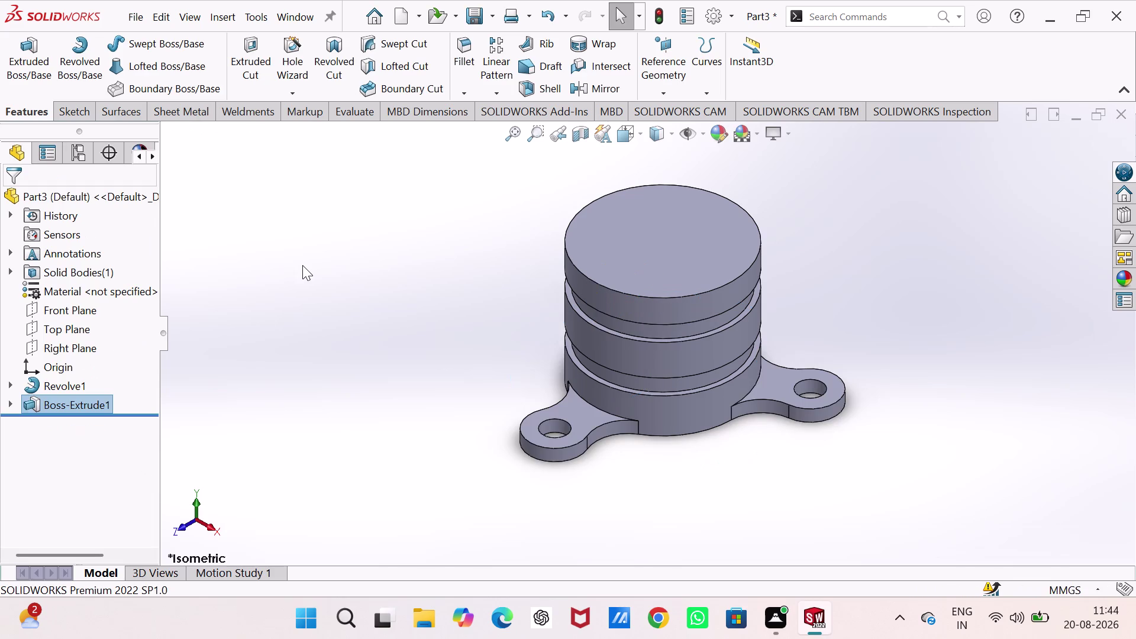
click(302, 265)
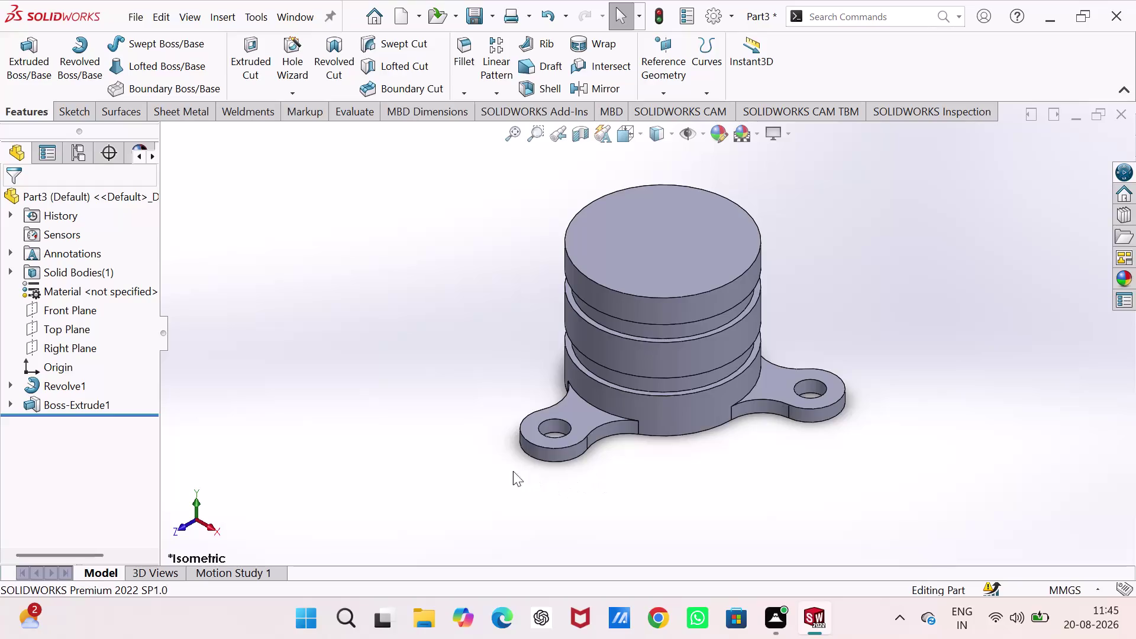
scroll(up, 3)
scroll(up, 3)
scroll(down, 3)
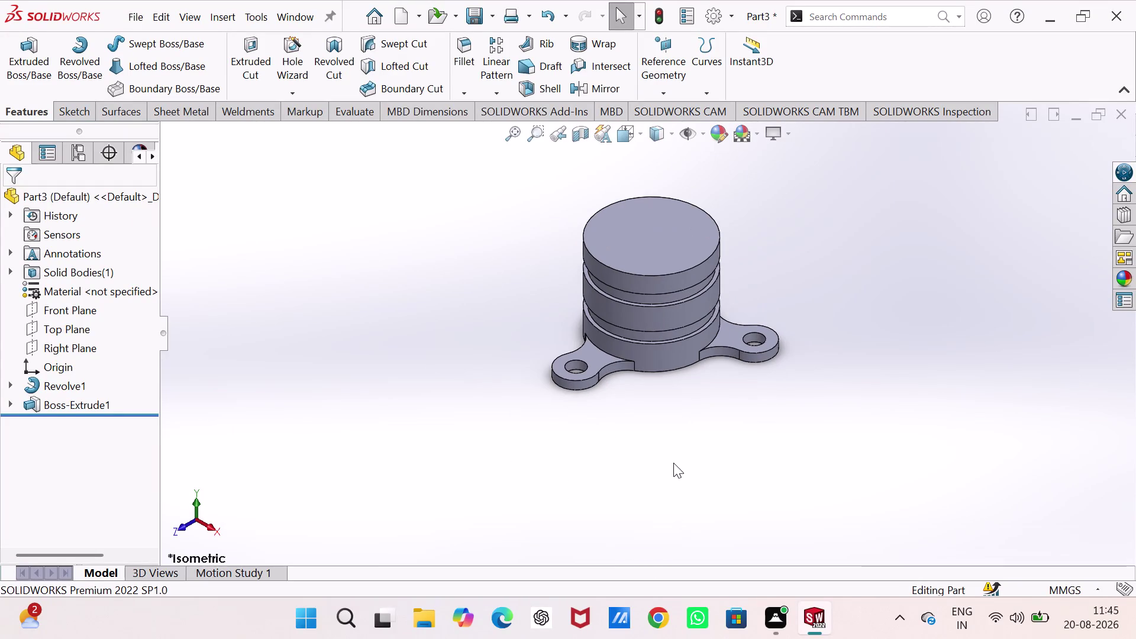